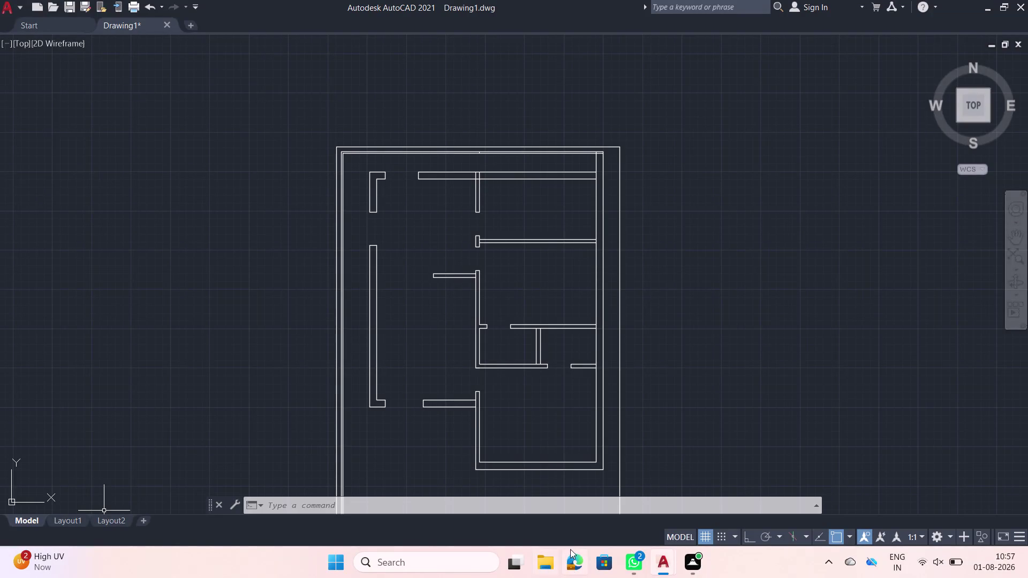
Restore the hidden ribbon with the RIBBON command and open the Layer Properties Manager.
key(r)
key(i)
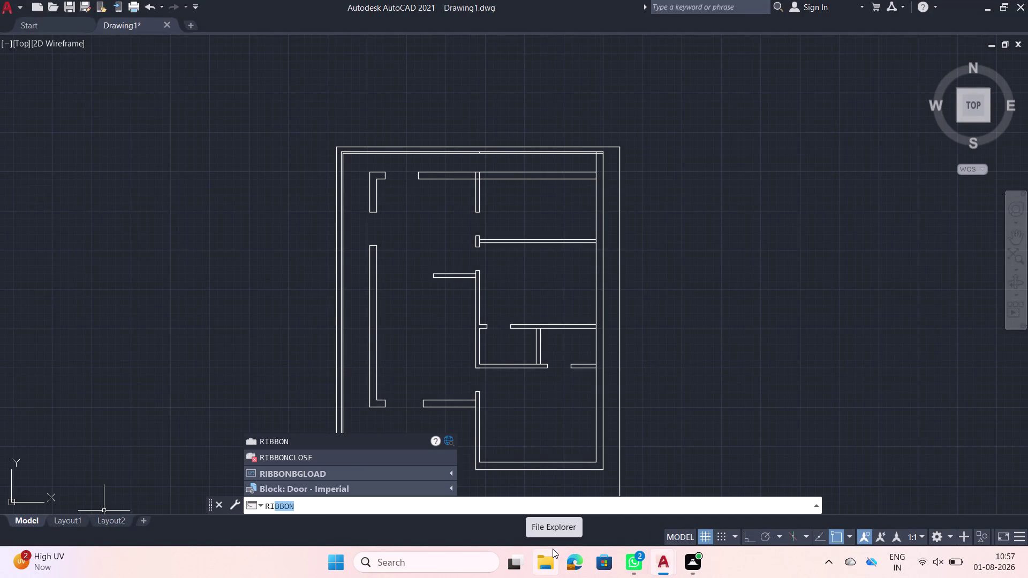
click(321, 440)
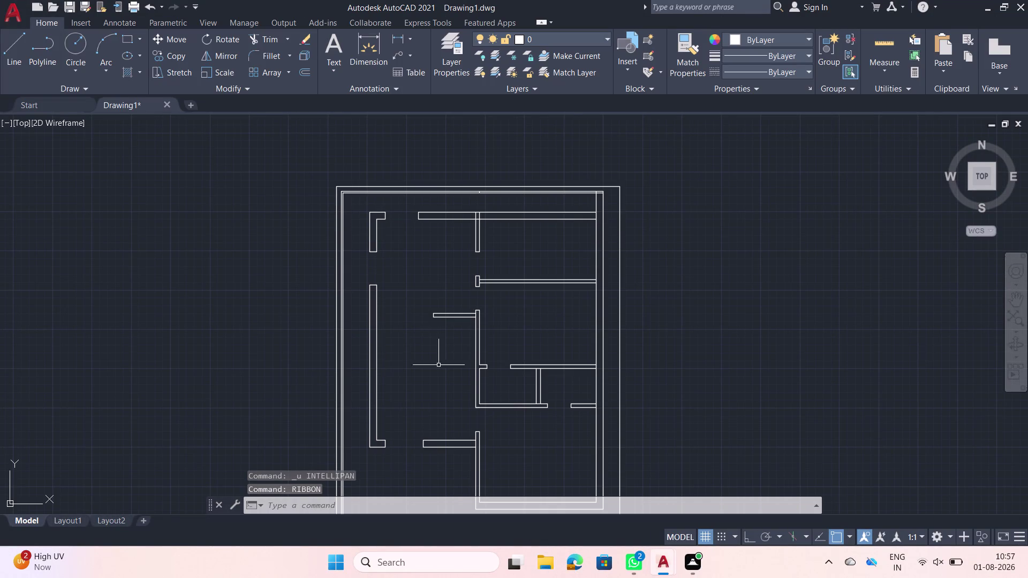
click(459, 45)
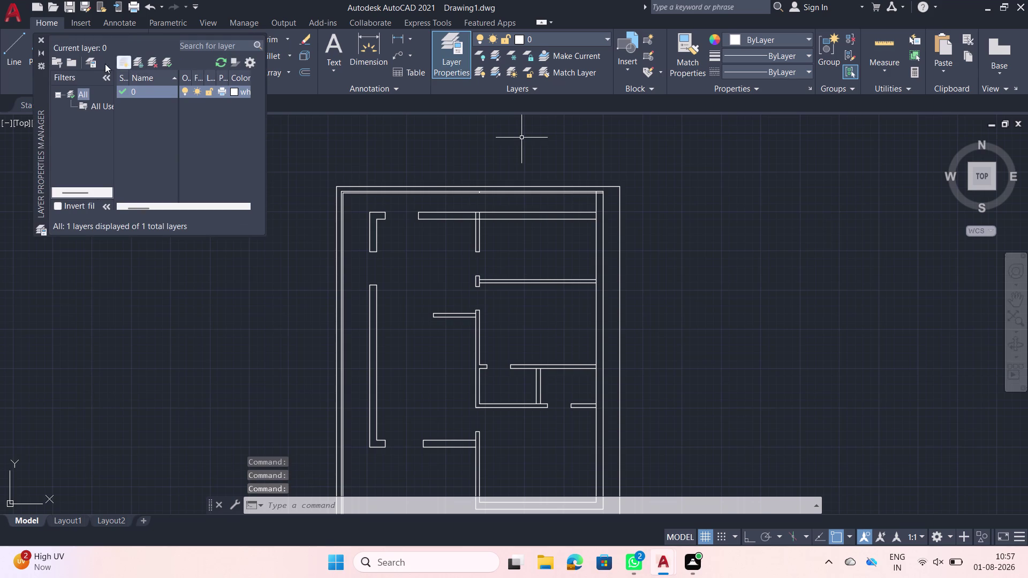
Add five new layers in the Layer Properties Manager.
triple_click(121, 66)
click(121, 67)
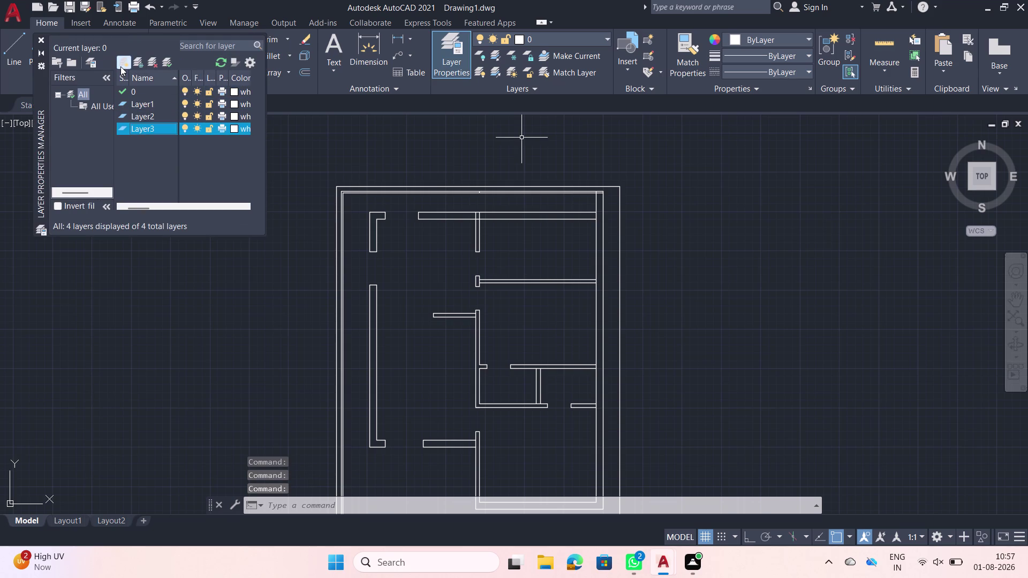
click(120, 66)
click(147, 103)
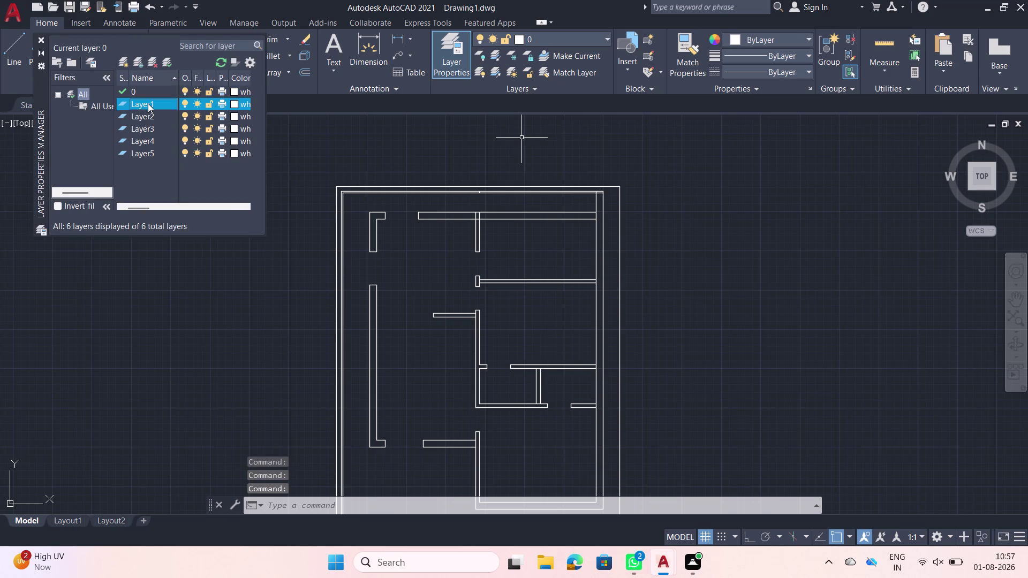
Rename Layer1 to 'walls'.
click(147, 104)
key(BackSpace)
key(BackSpace)
key(BackSpace)
text(w)
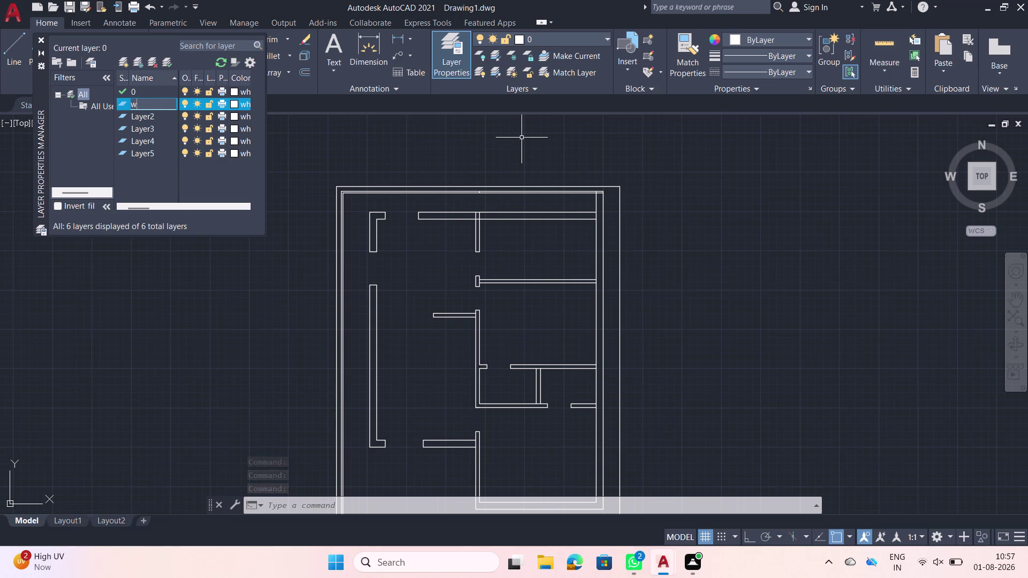
text(ak)
key(BackSpace)
text(lls)
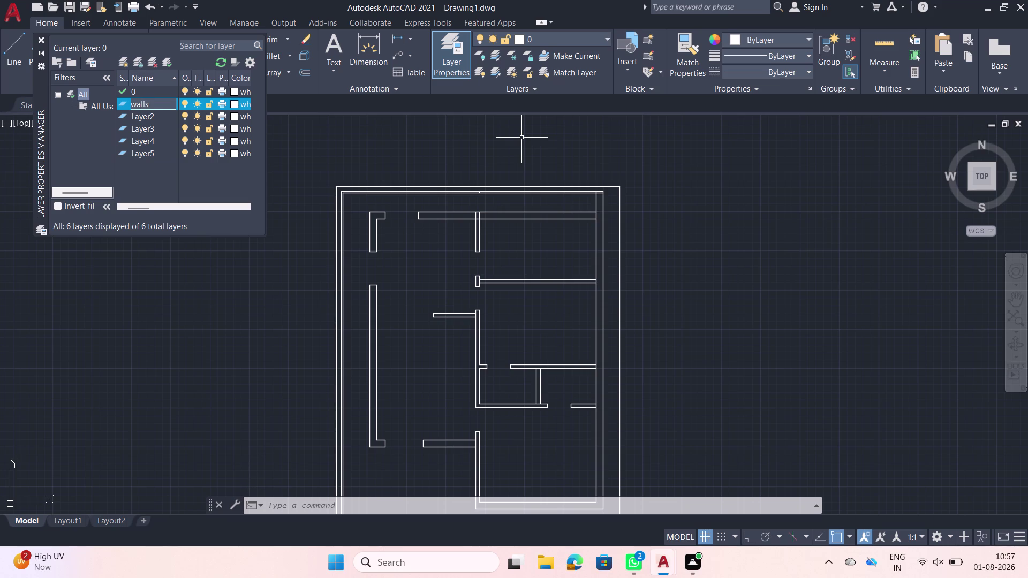
click(234, 103)
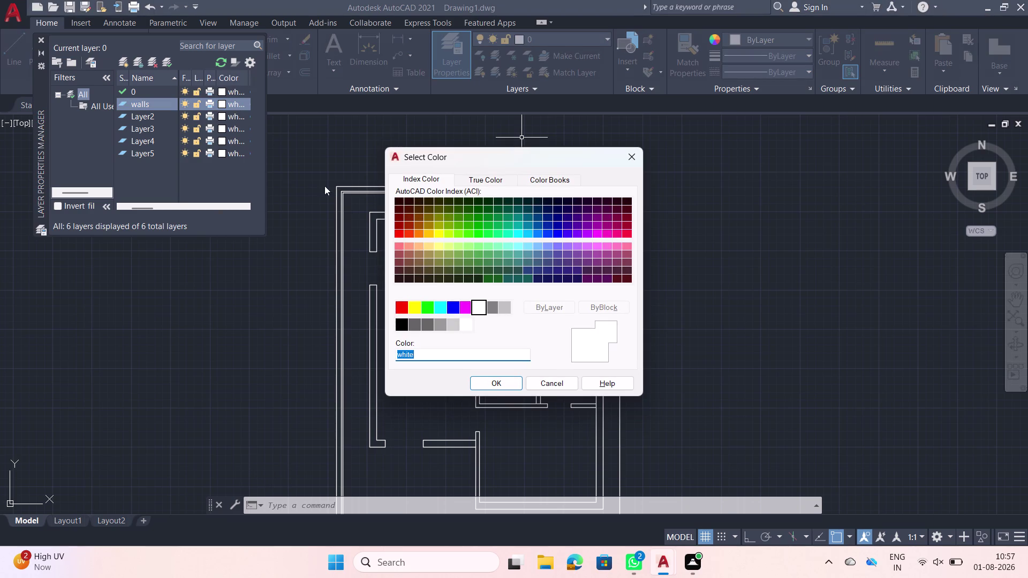
Give the walls layer red colour (index 10), then select the plan's outer wall line.
click(396, 232)
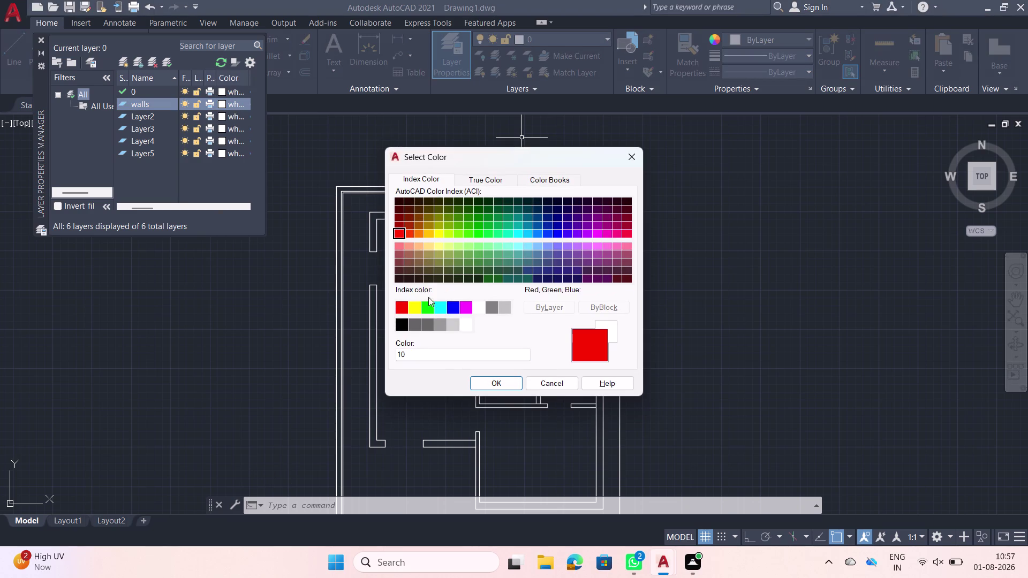
click(486, 380)
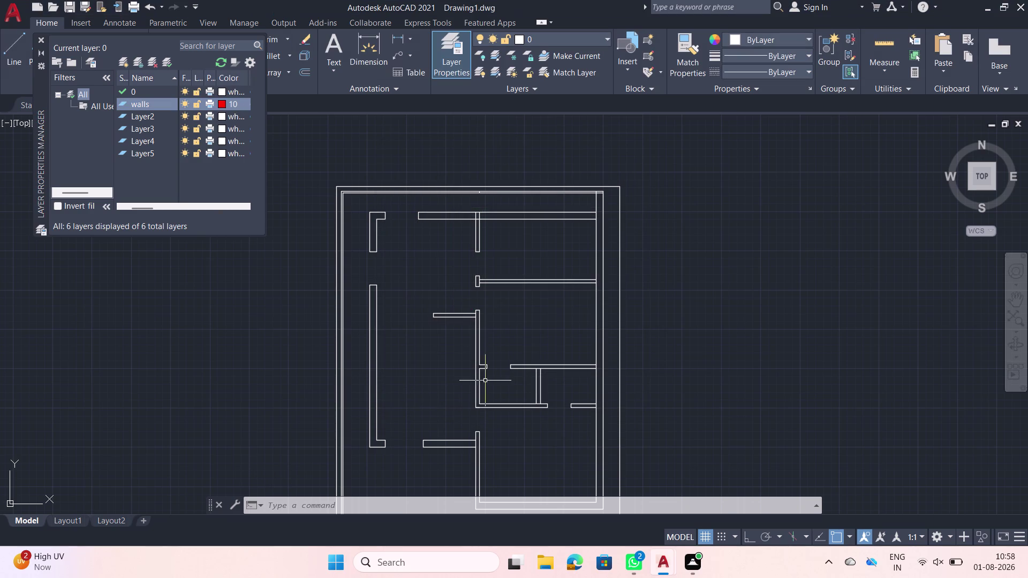
click(349, 200)
click(343, 191)
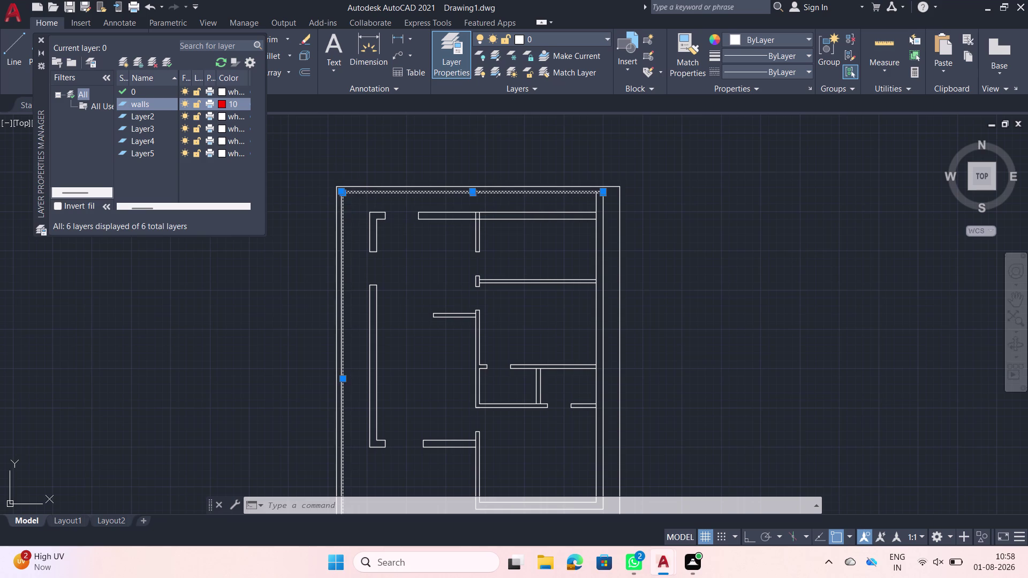
click(363, 213)
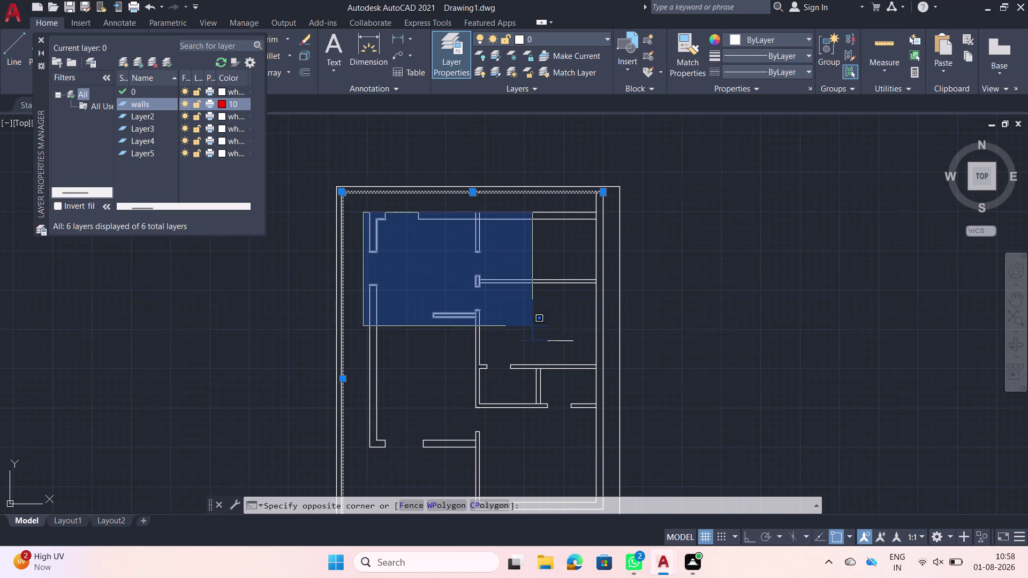
click(607, 448)
middle_drag(516, 413, 482, 364)
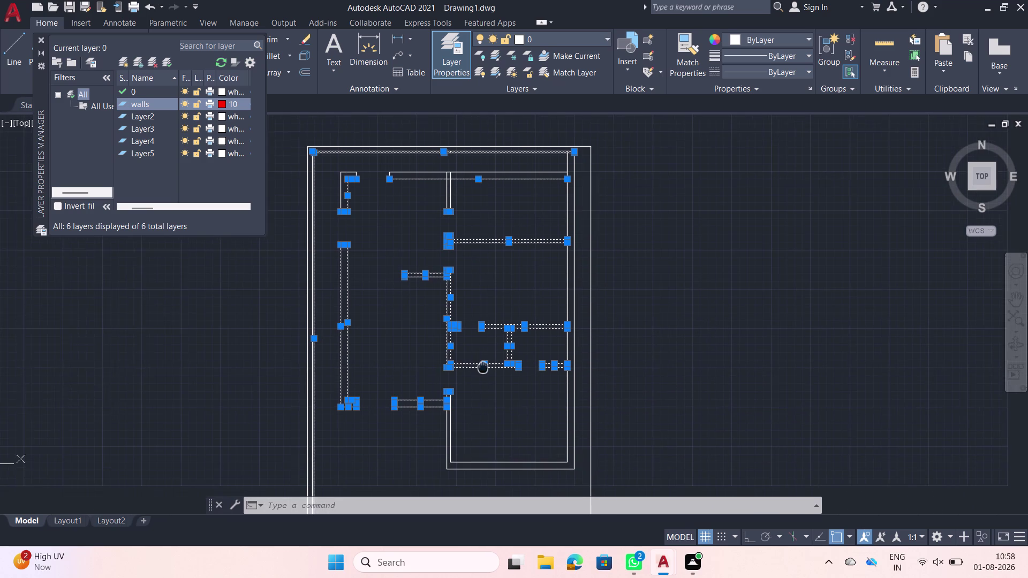
middle_drag(481, 364, 480, 363)
click(575, 476)
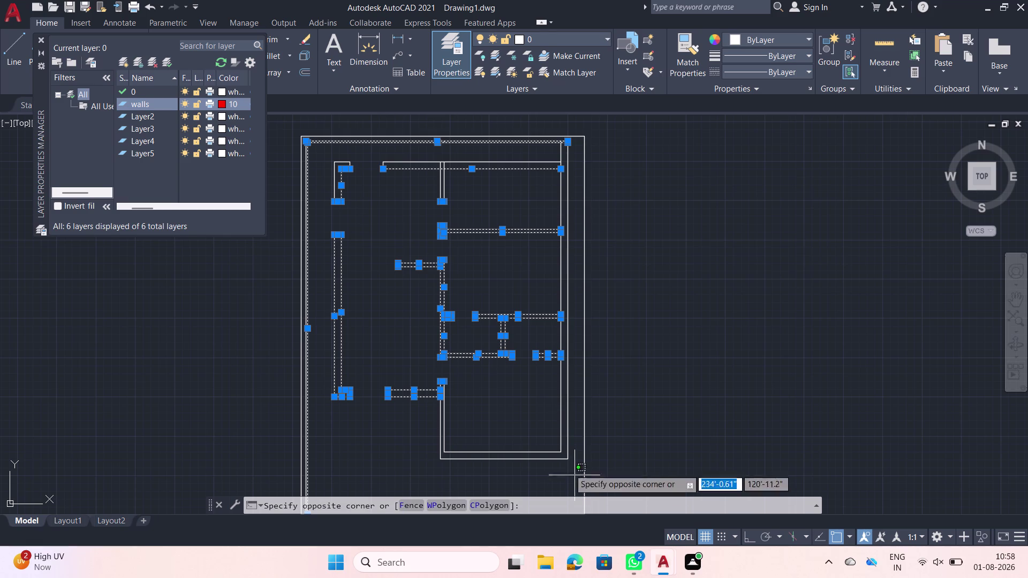
click(430, 361)
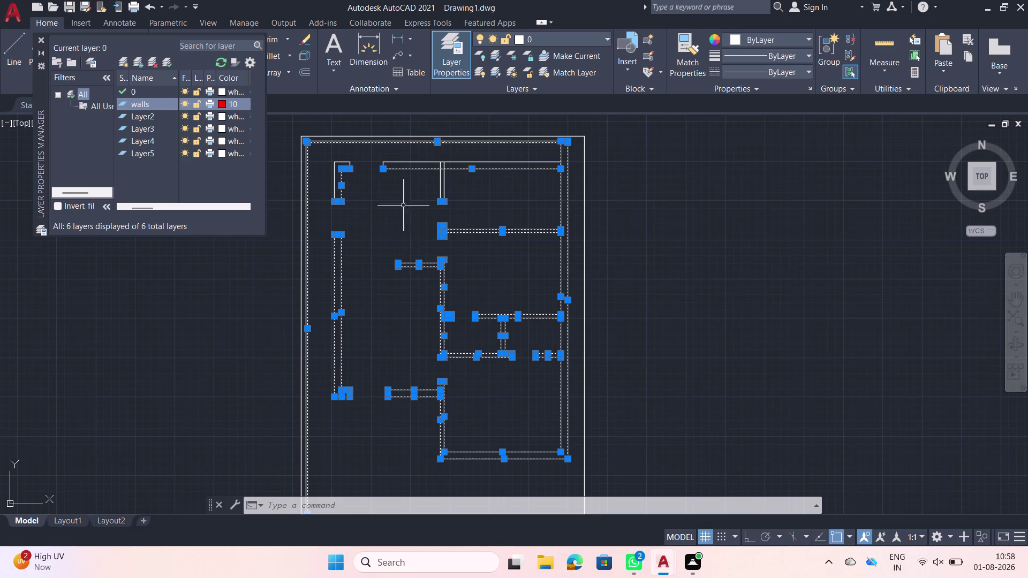
click(527, 192)
click(439, 152)
click(379, 176)
click(321, 157)
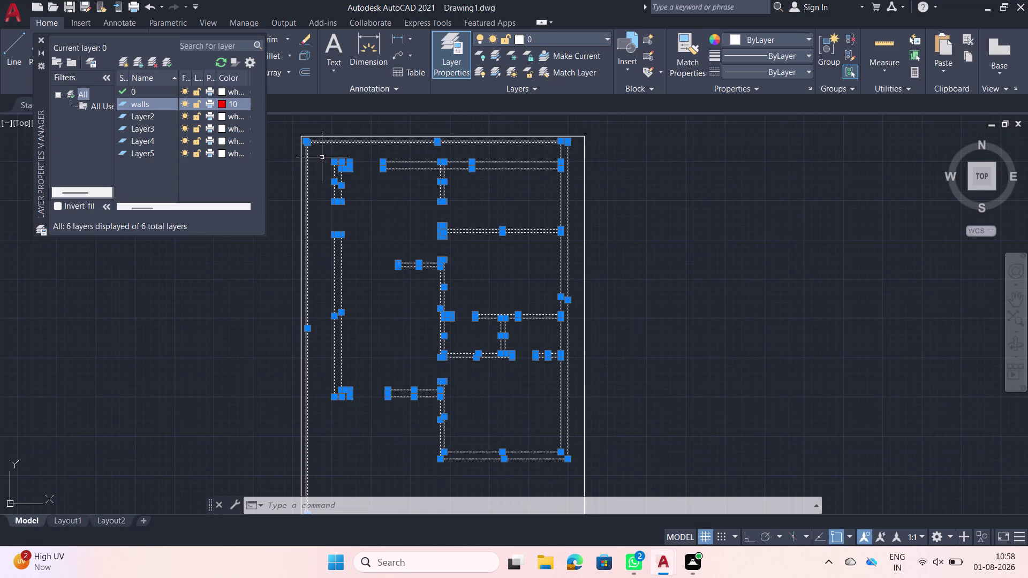
click(321, 158)
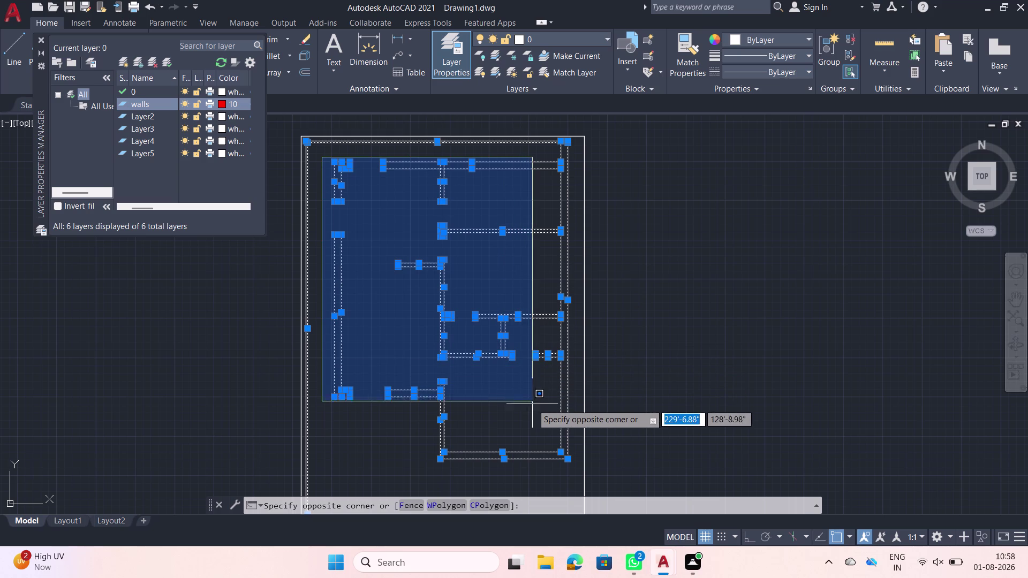
click(532, 412)
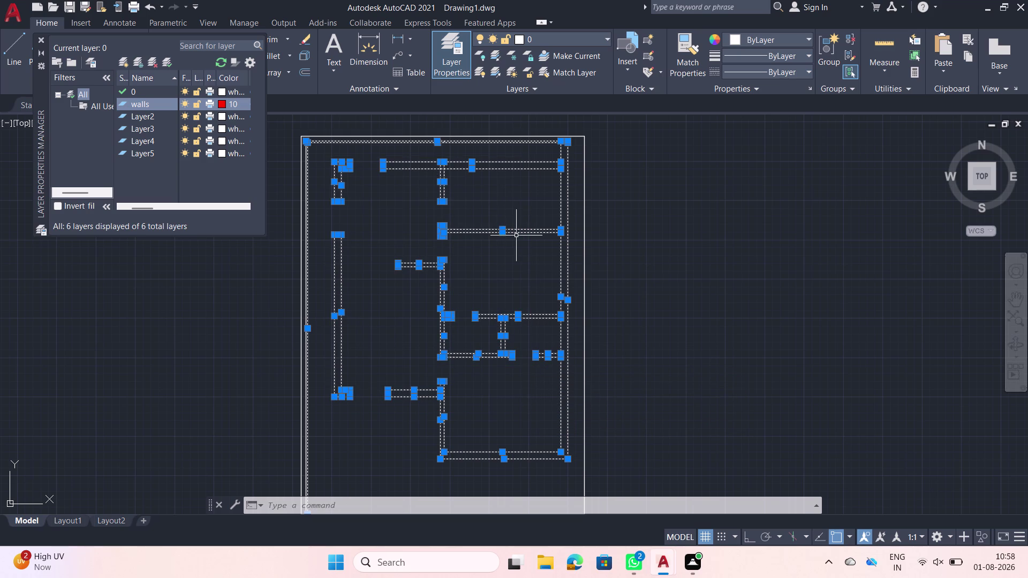
click(222, 105)
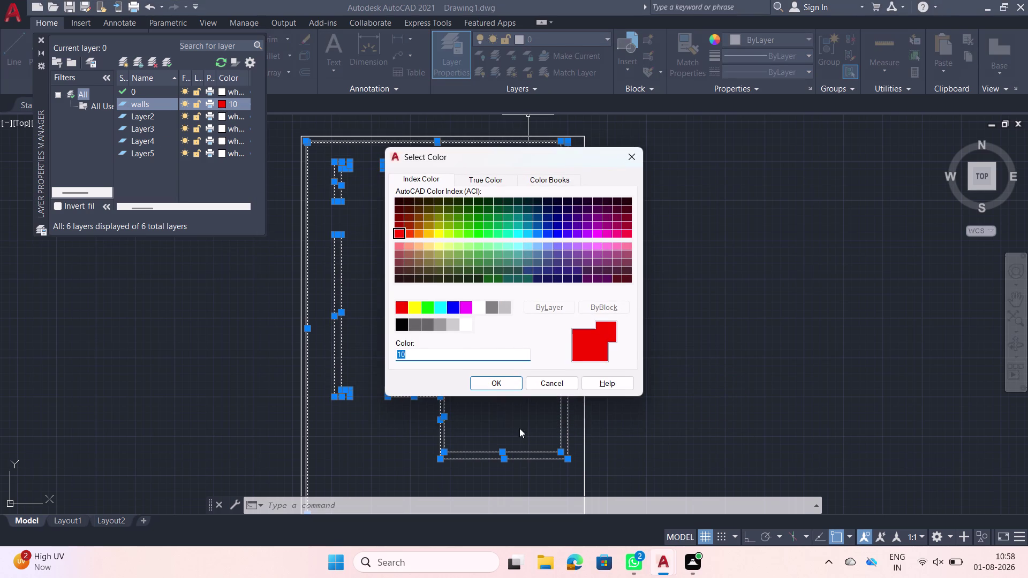
click(496, 380)
click(499, 389)
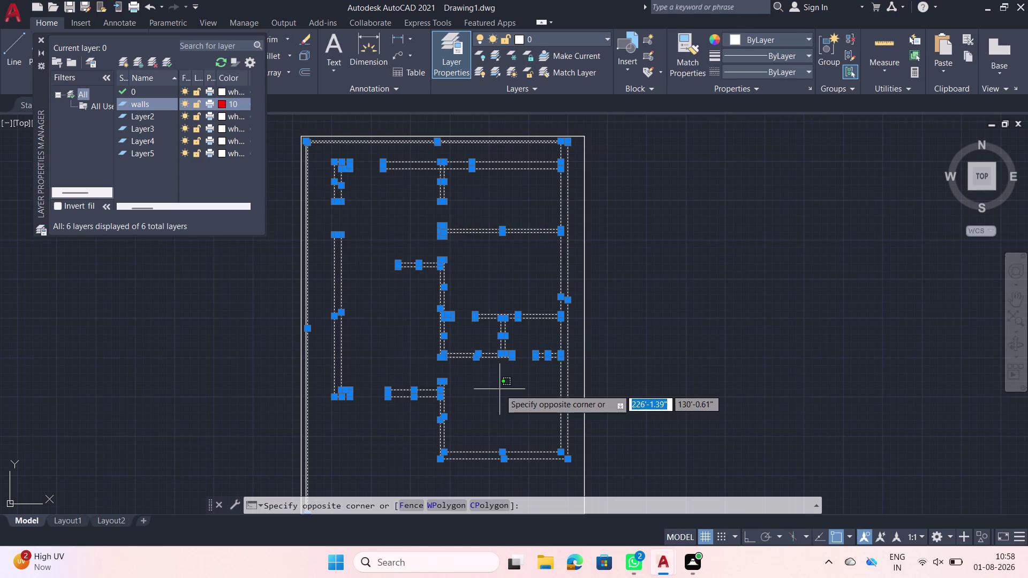
key(Escape)
key(Escape)
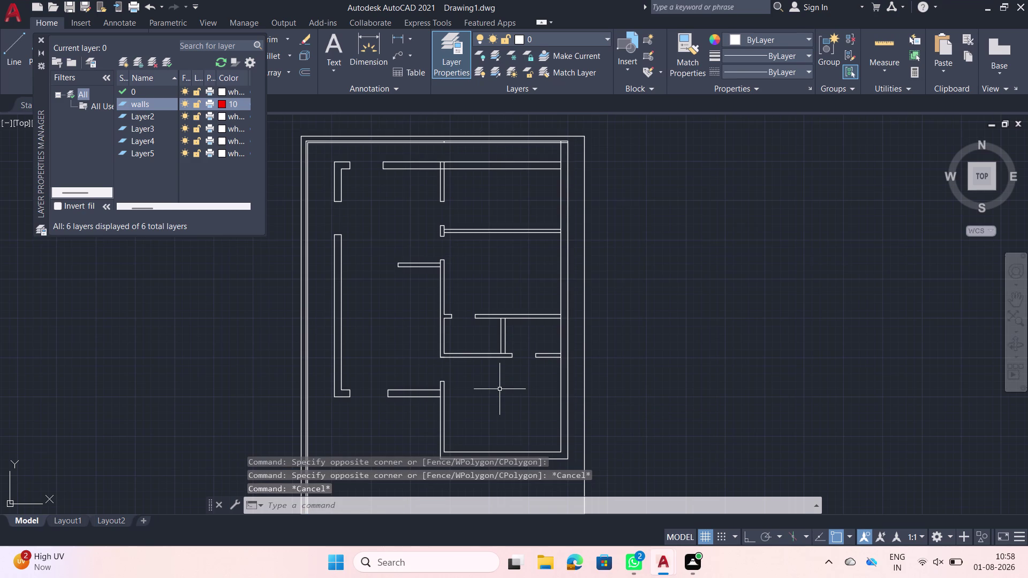
click(146, 118)
click(146, 118)
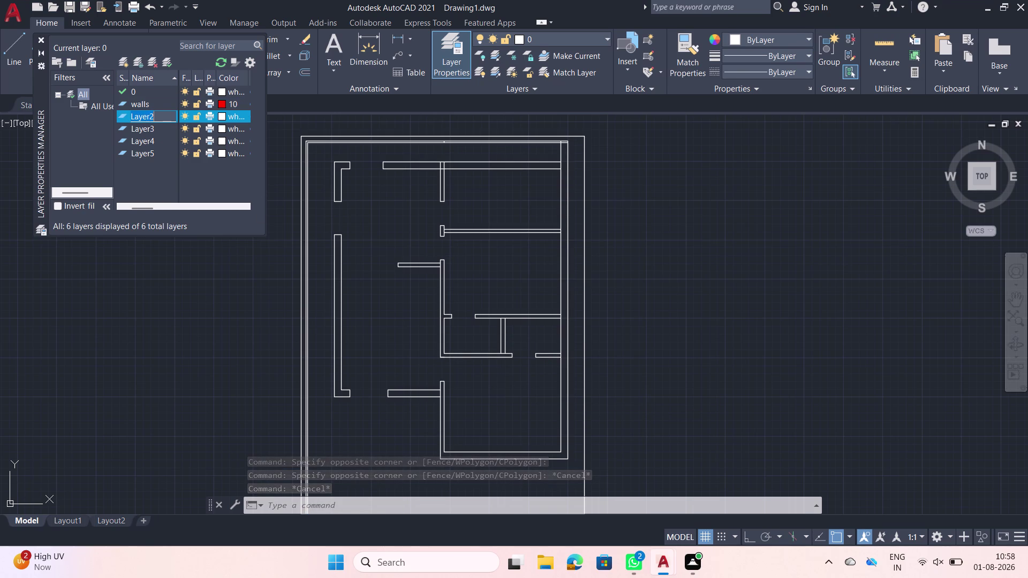
Rename Layer2 to 'Doors' and give it green colour index 100.
text(Doors)
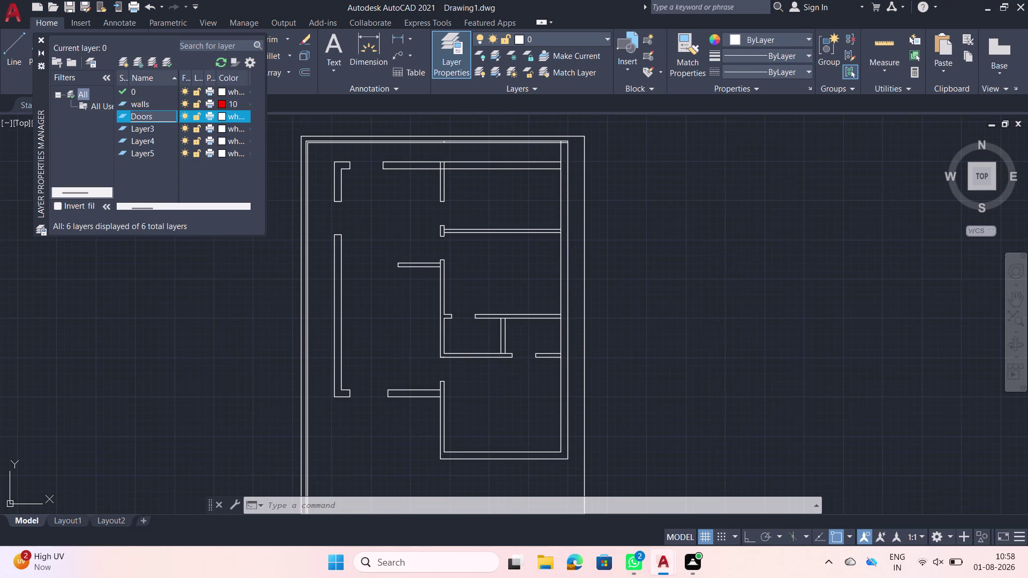
click(220, 112)
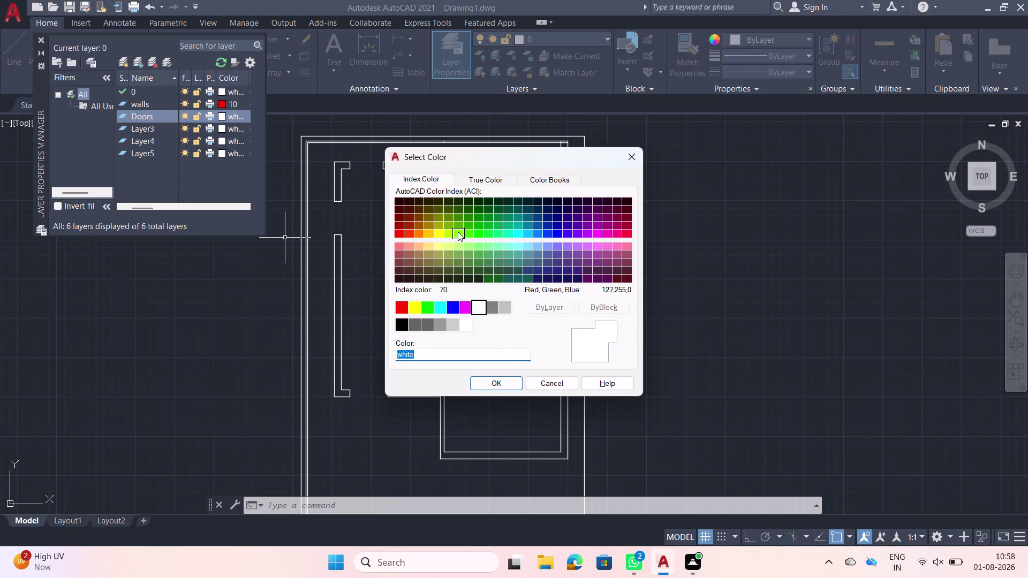
click(465, 234)
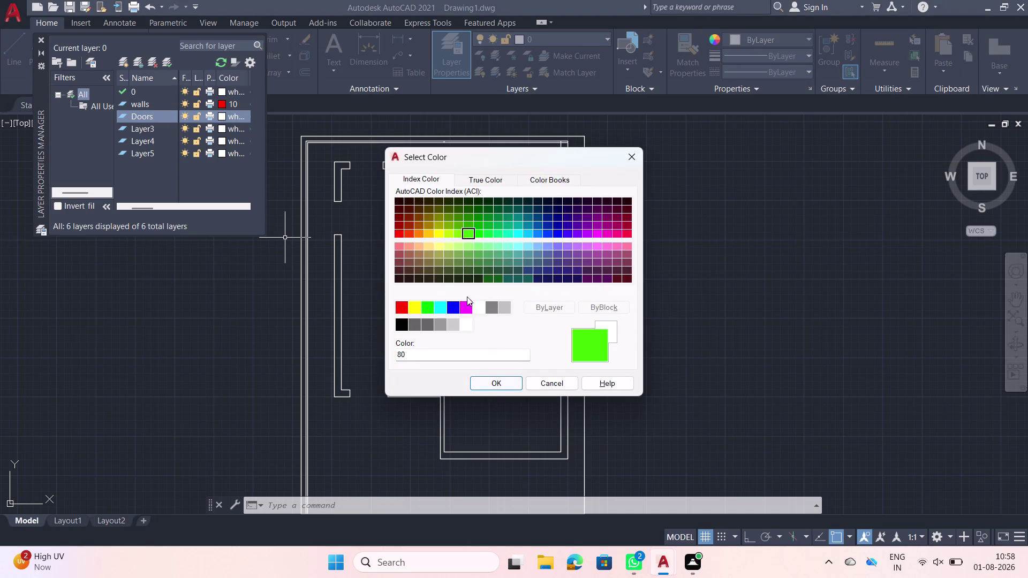
click(485, 237)
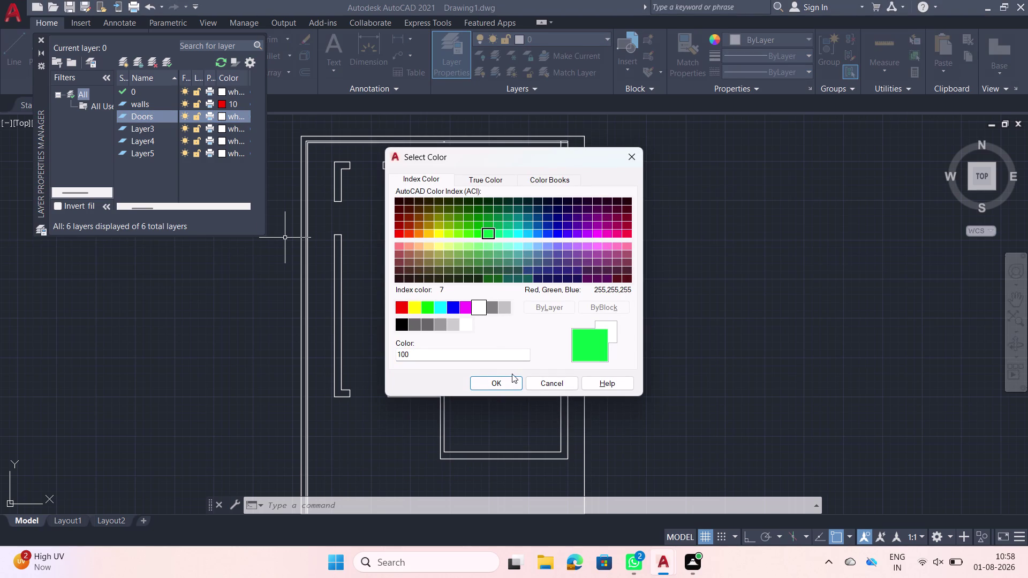
click(494, 383)
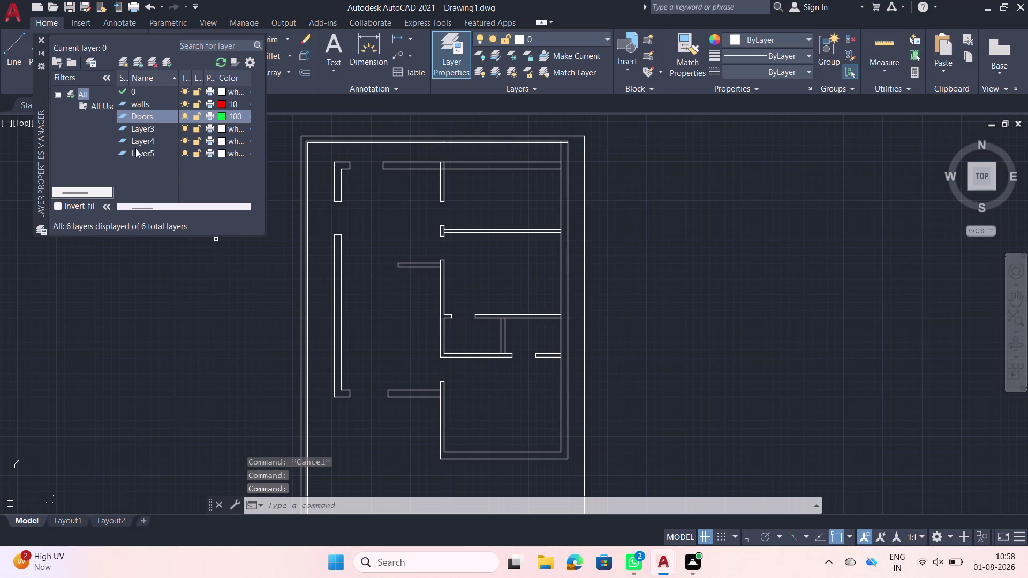
click(145, 132)
Rename Layer3 to 'windows' and give it blue colour index 160.
click(145, 132)
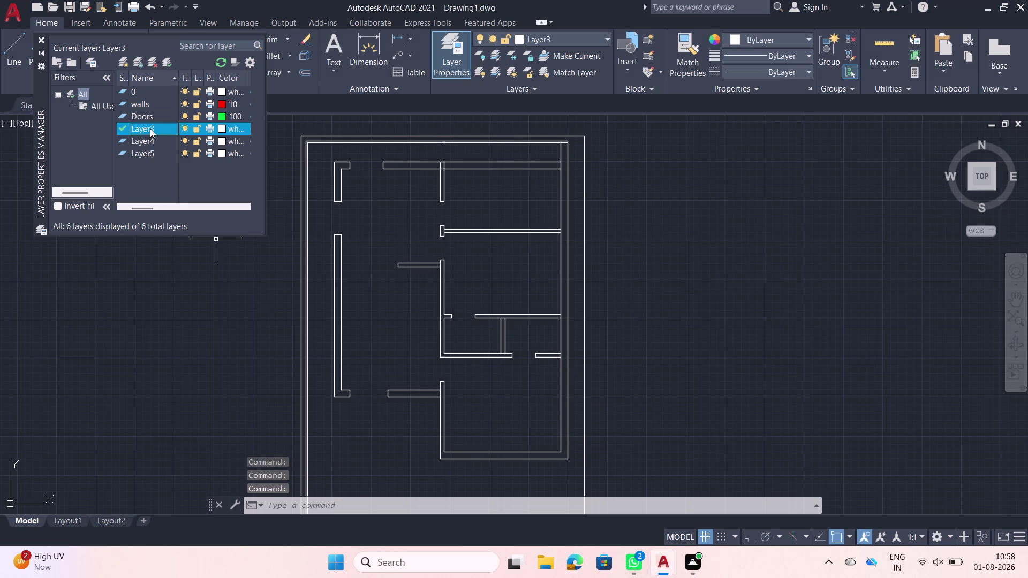
click(151, 128)
text(windoe)
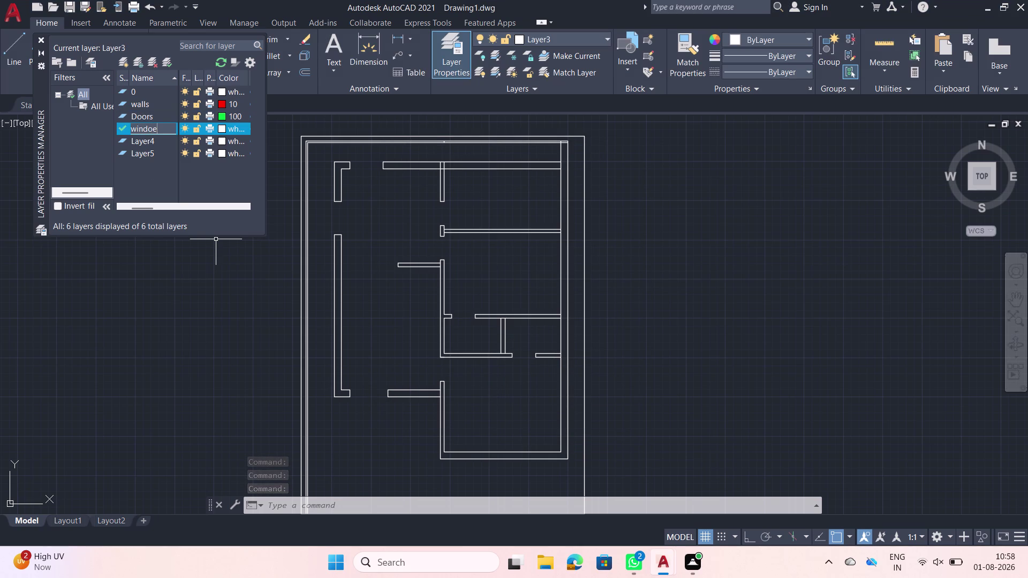
key(BackSpace)
text(ws)
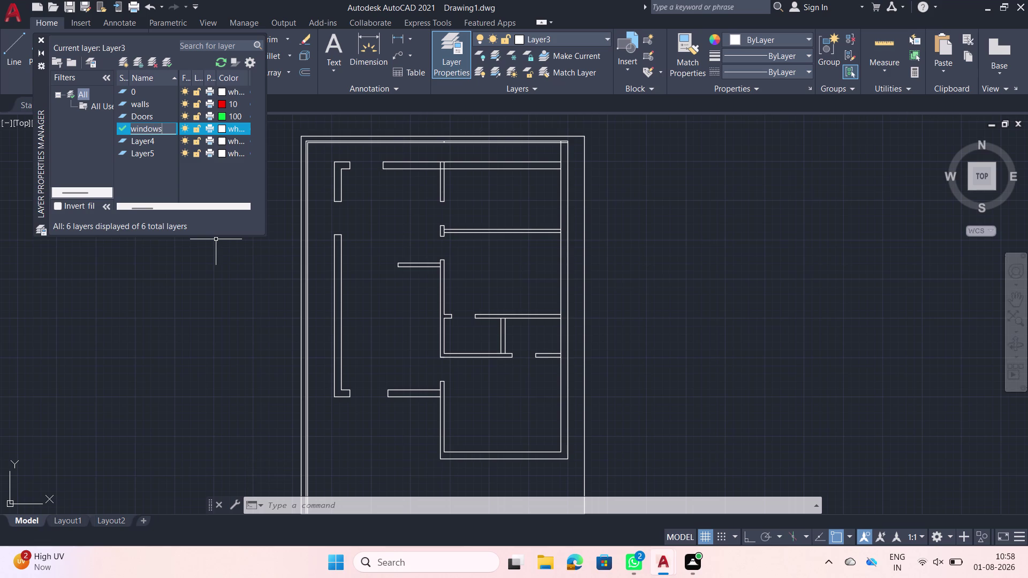
click(225, 126)
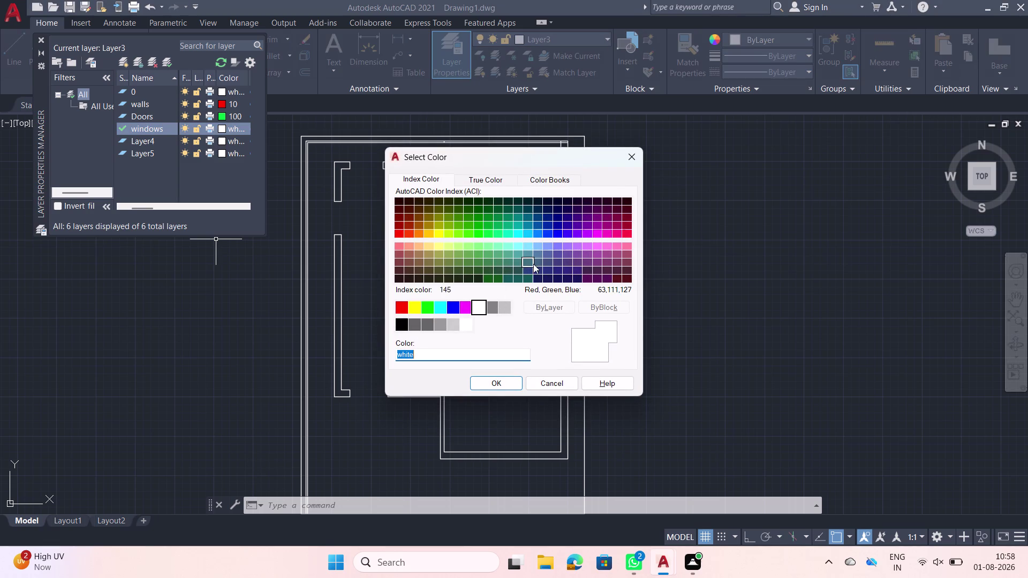
click(545, 235)
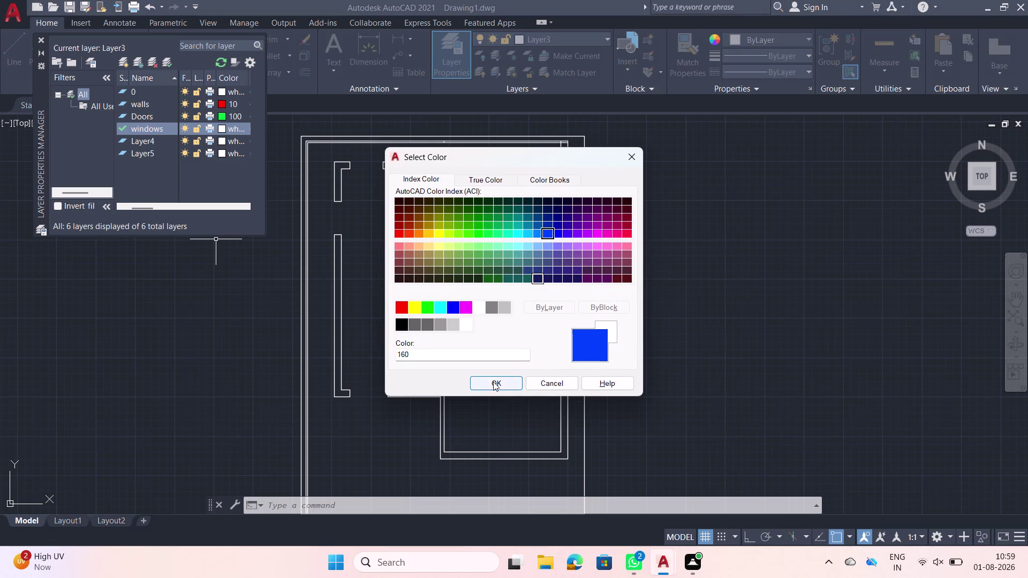
click(494, 378)
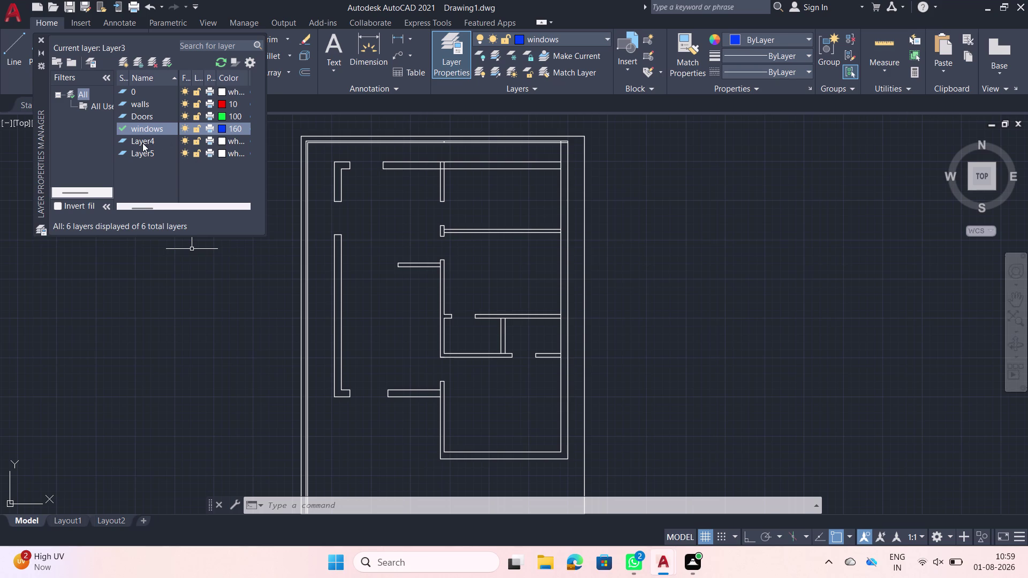
Rename Layer4 to 'steps', give it magenta colour 220, and close the layer manager.
click(143, 142)
click(142, 143)
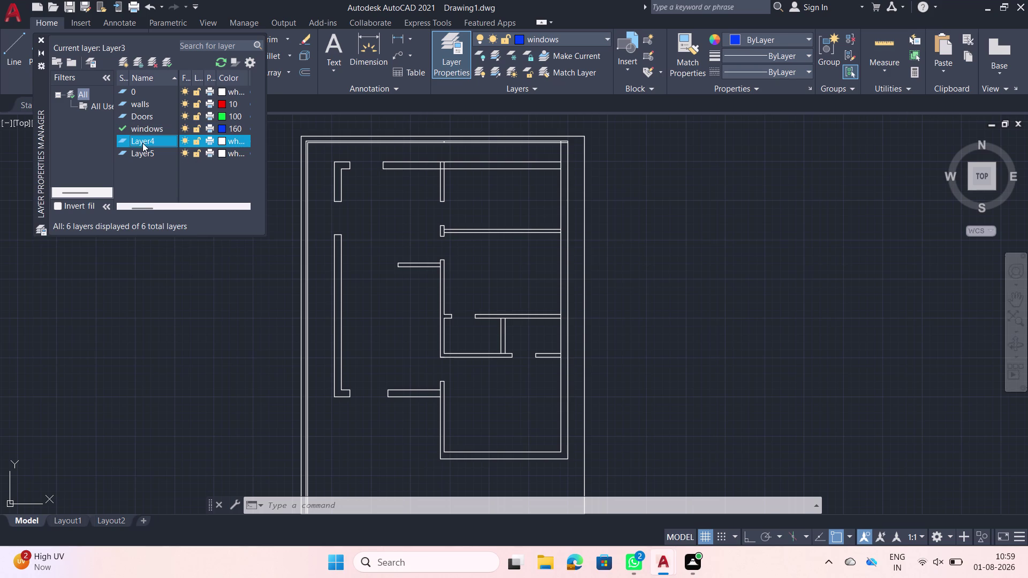
text(ste)
text(ps)
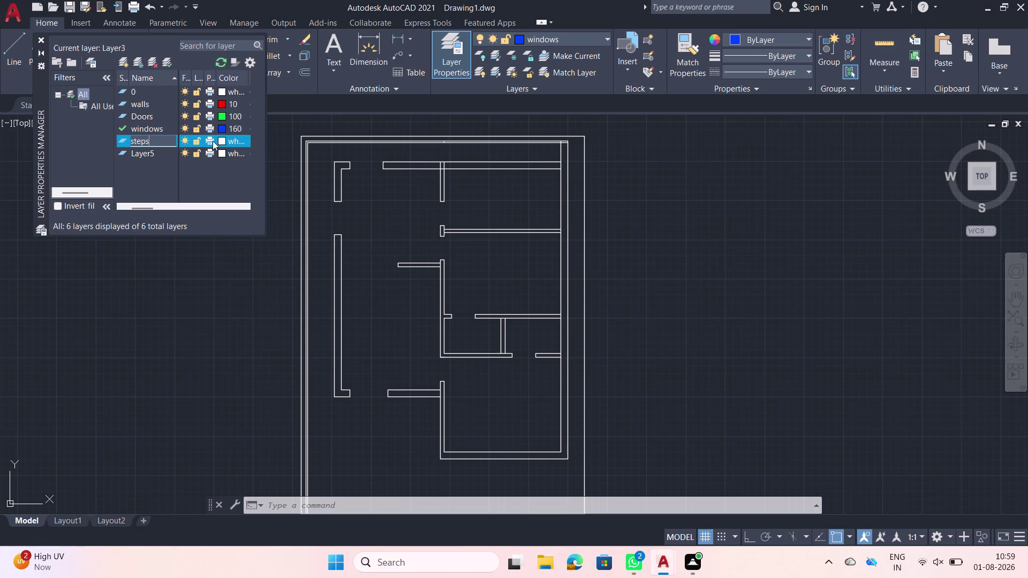
click(222, 140)
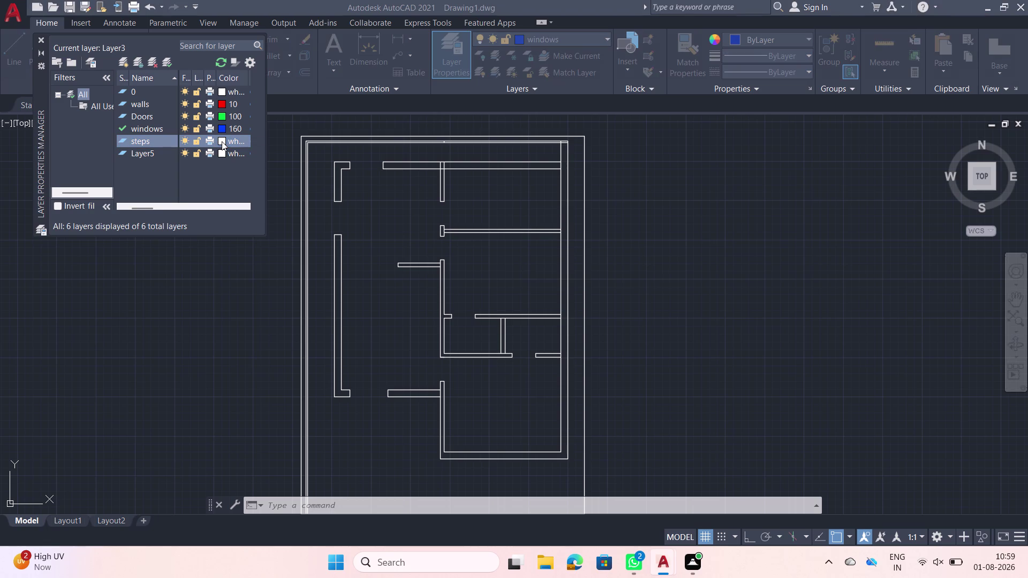
click(436, 233)
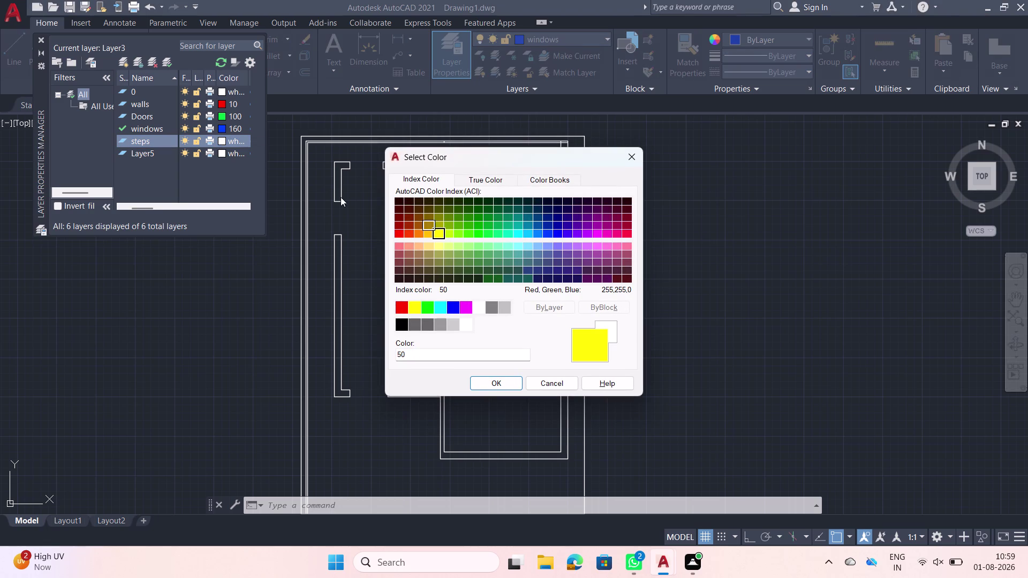
click(606, 233)
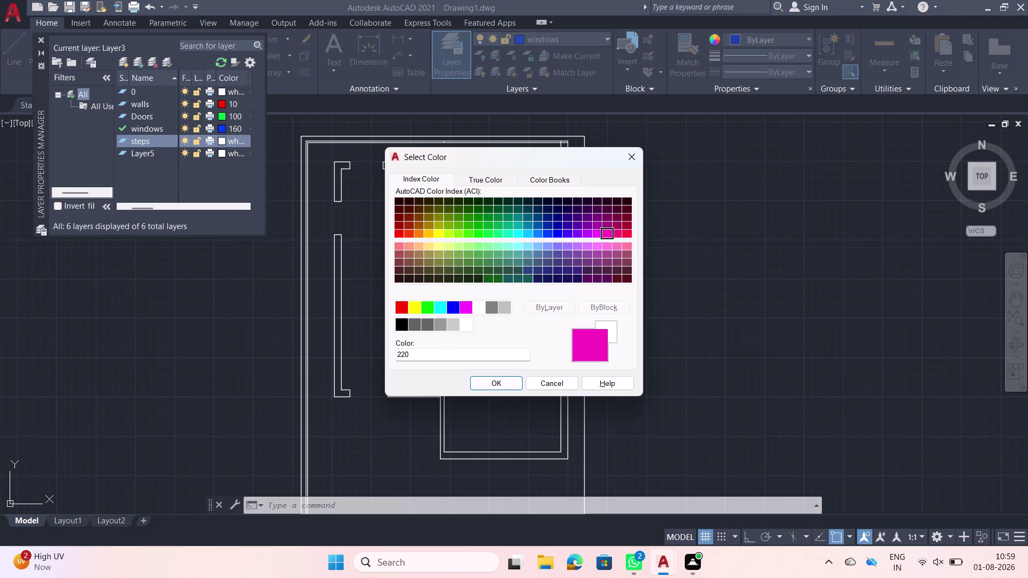
click(492, 382)
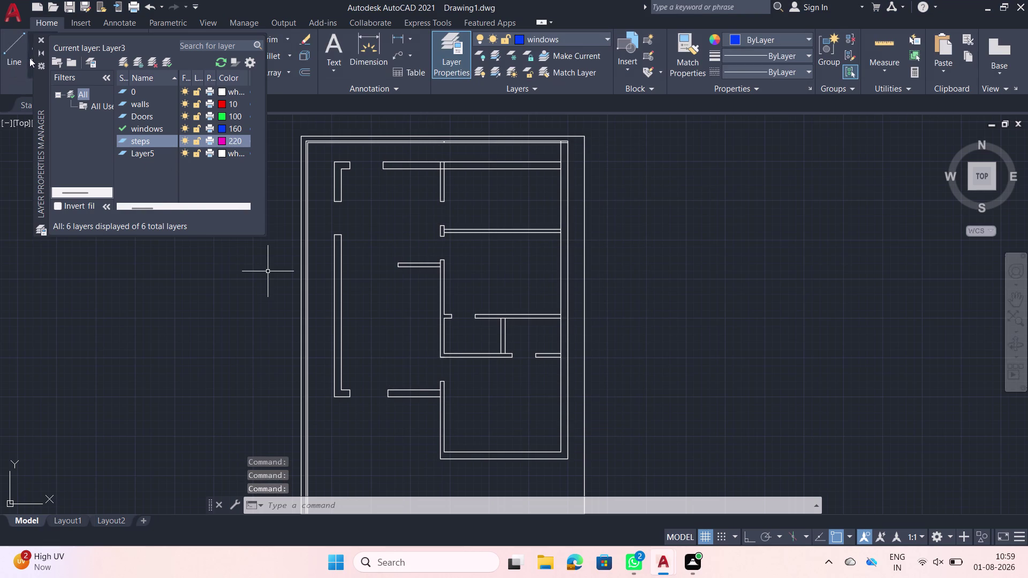
click(38, 42)
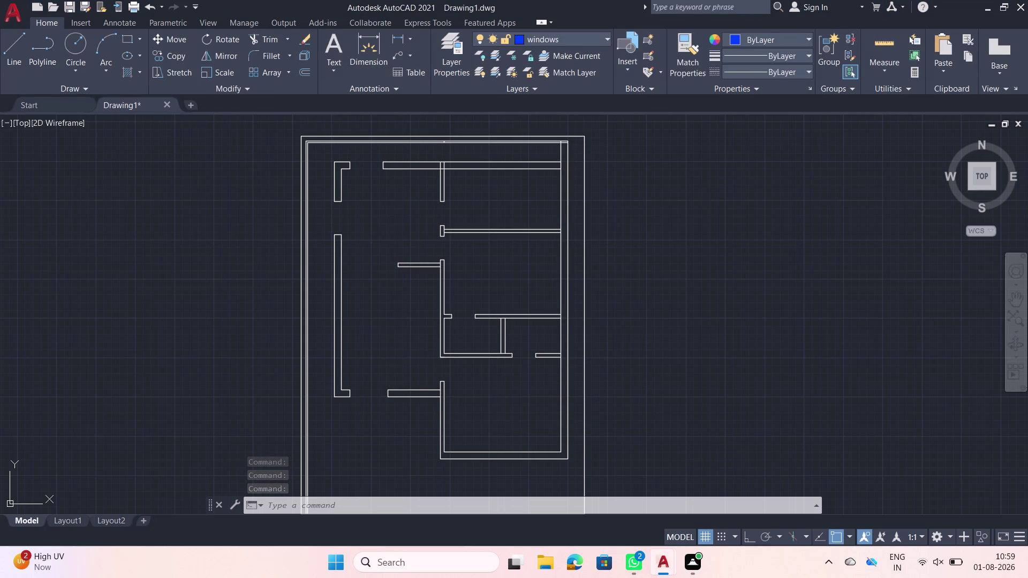
Window-select all the floor plan's wall lines: top, interior, left and bottom walls.
scroll(up, 3)
click(346, 142)
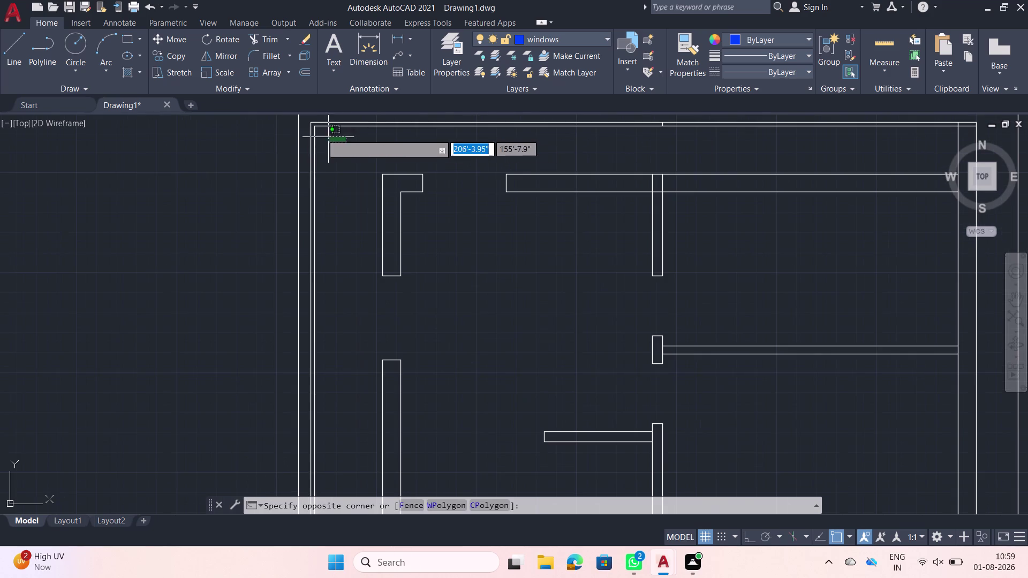
click(306, 121)
click(364, 154)
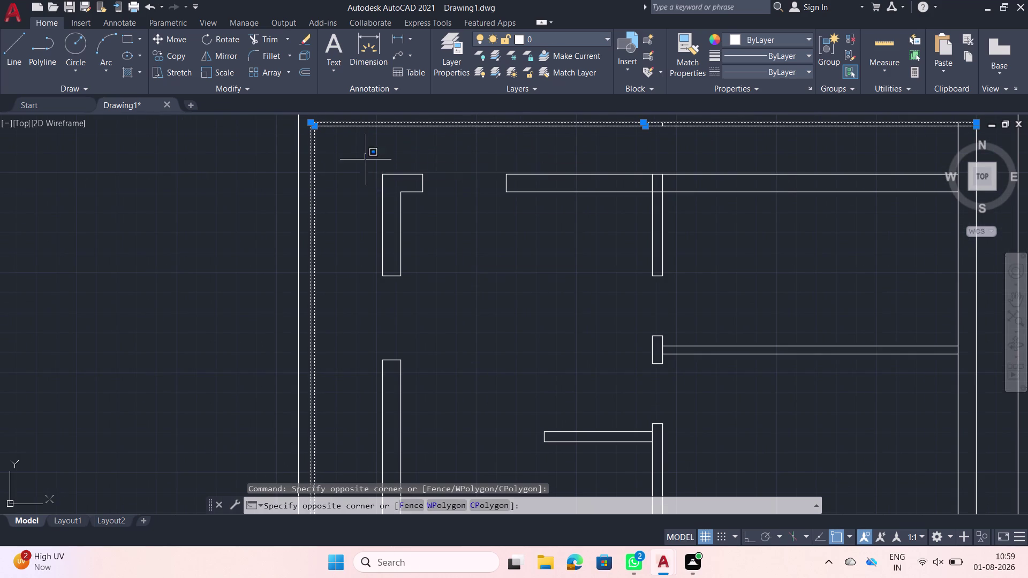
middle_drag(777, 343, 531, 310)
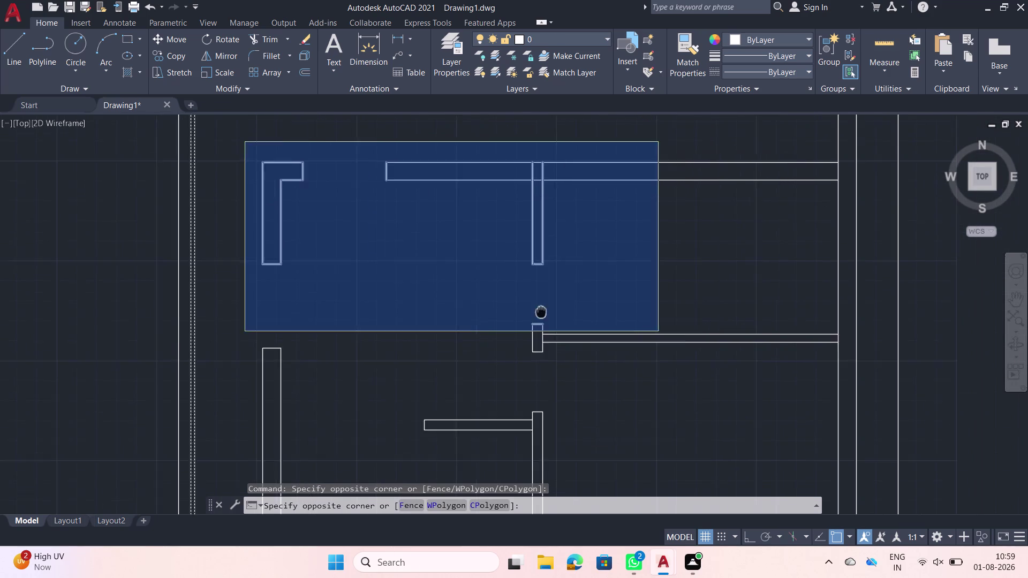
middle_drag(530, 310, 528, 310)
click(746, 376)
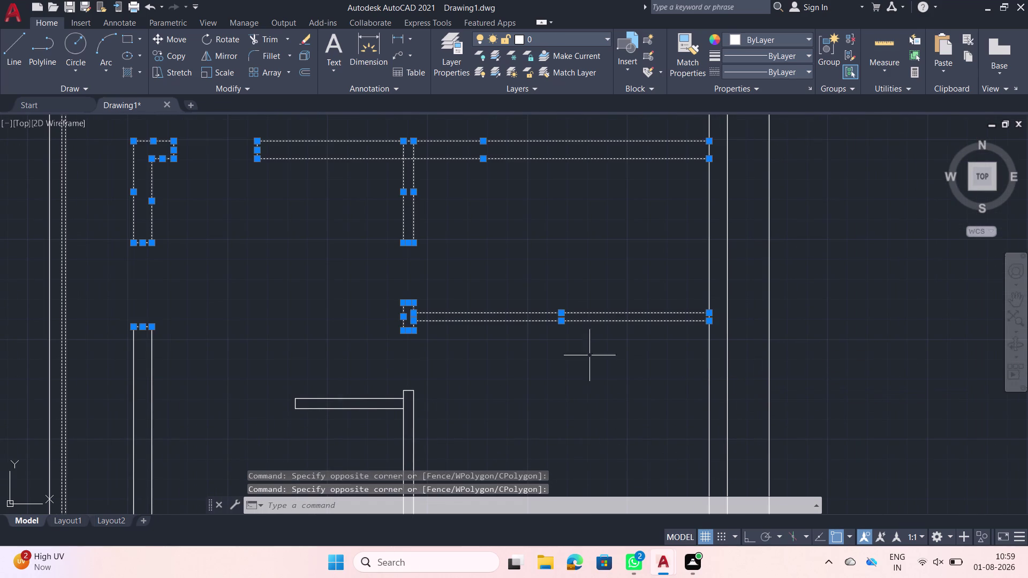
scroll(down, 3)
click(222, 301)
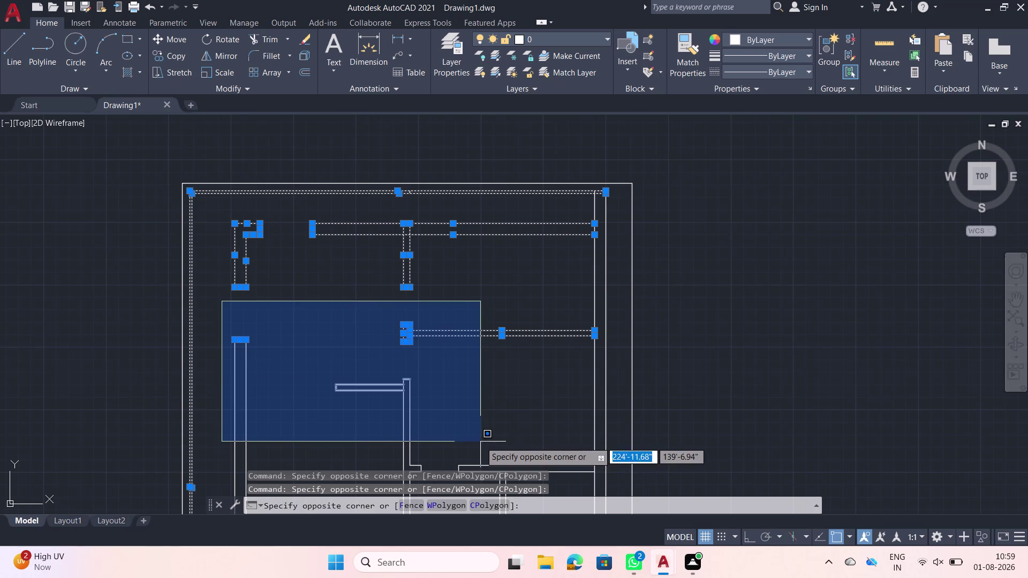
middle_drag(480, 442, 386, 349)
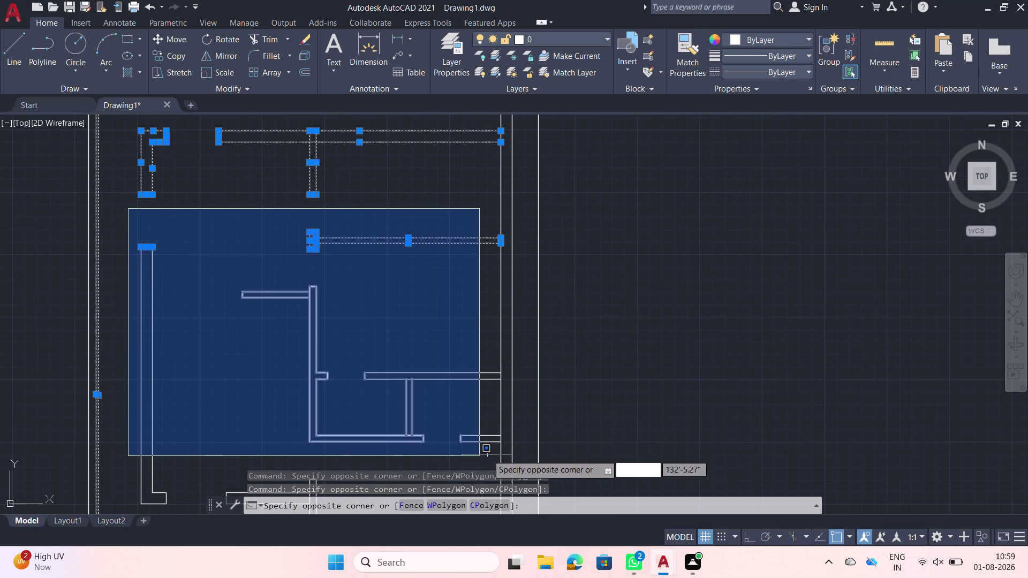
click(515, 467)
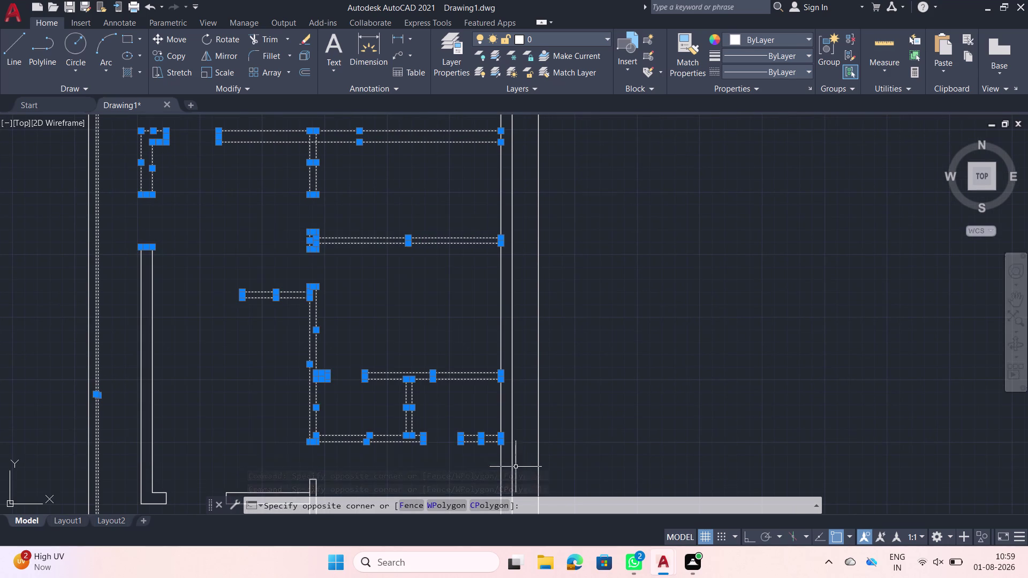
middle_drag(255, 331, 229, 258)
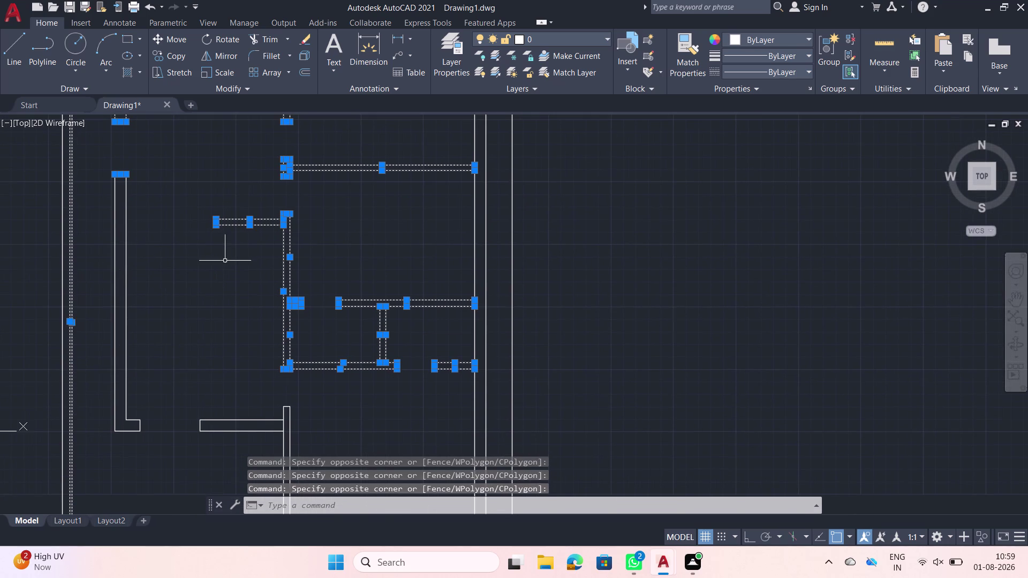
click(85, 160)
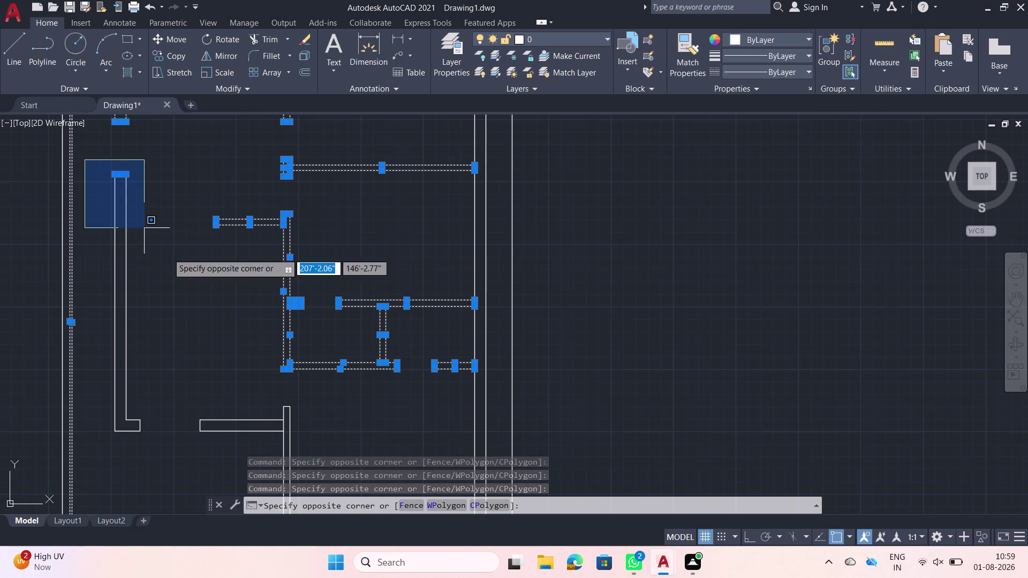
click(363, 441)
middle_drag(325, 411, 287, 357)
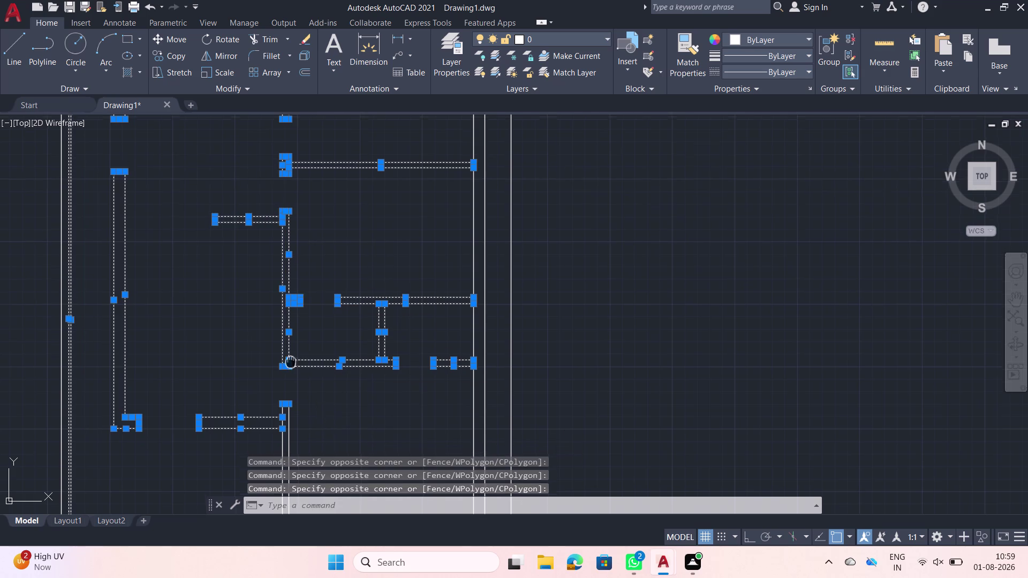
middle_drag(288, 357, 238, 272)
click(408, 422)
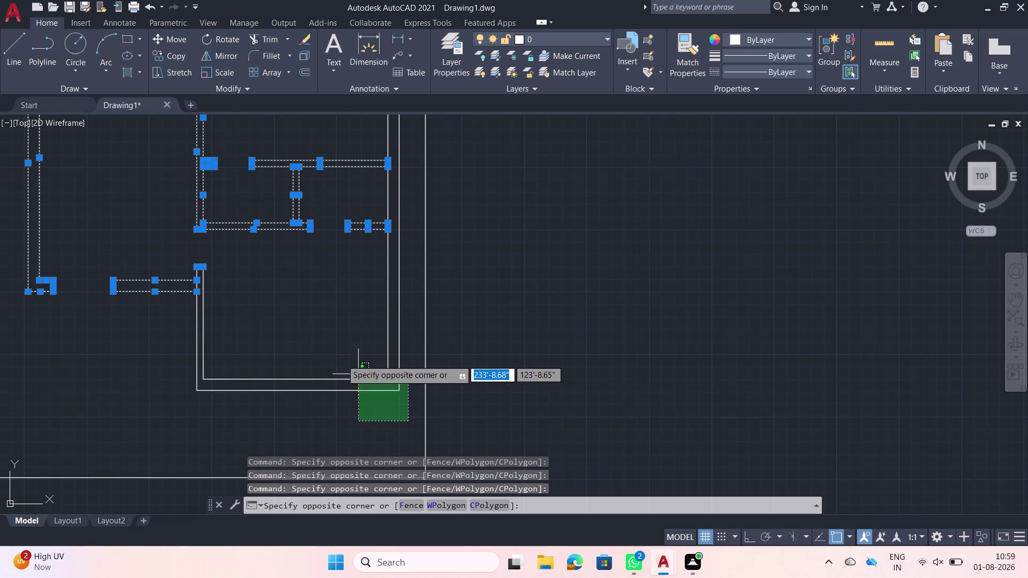
click(160, 234)
scroll(down, 3)
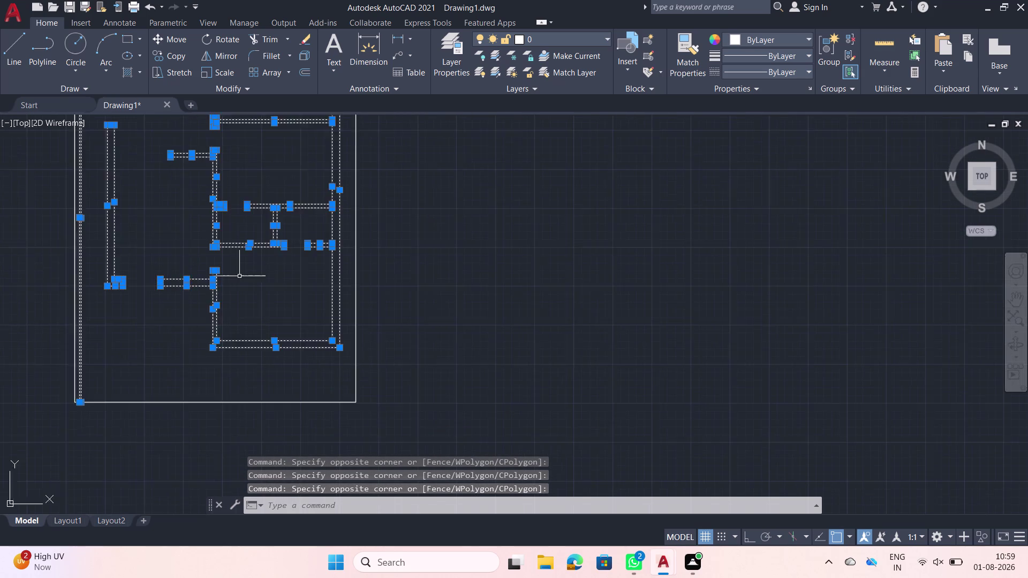
middle_drag(239, 274, 248, 324)
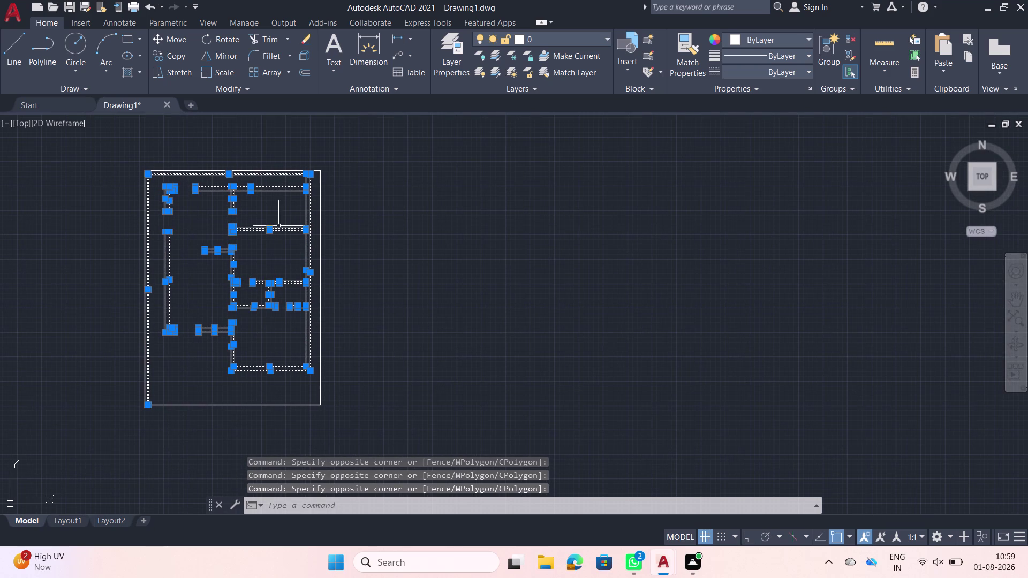
Put the selected wall lines on the walls layer and clear the selection.
click(605, 40)
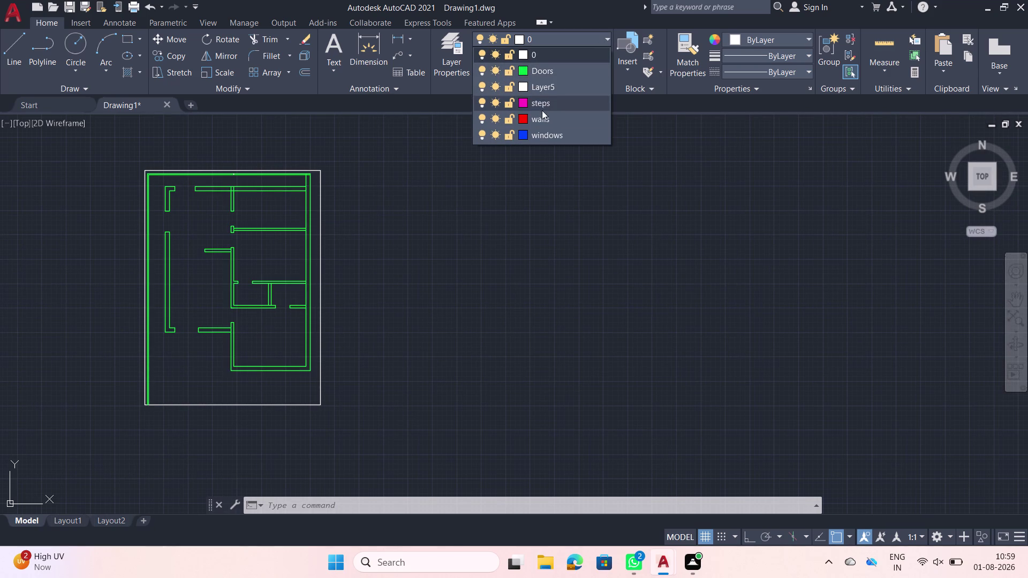
click(537, 117)
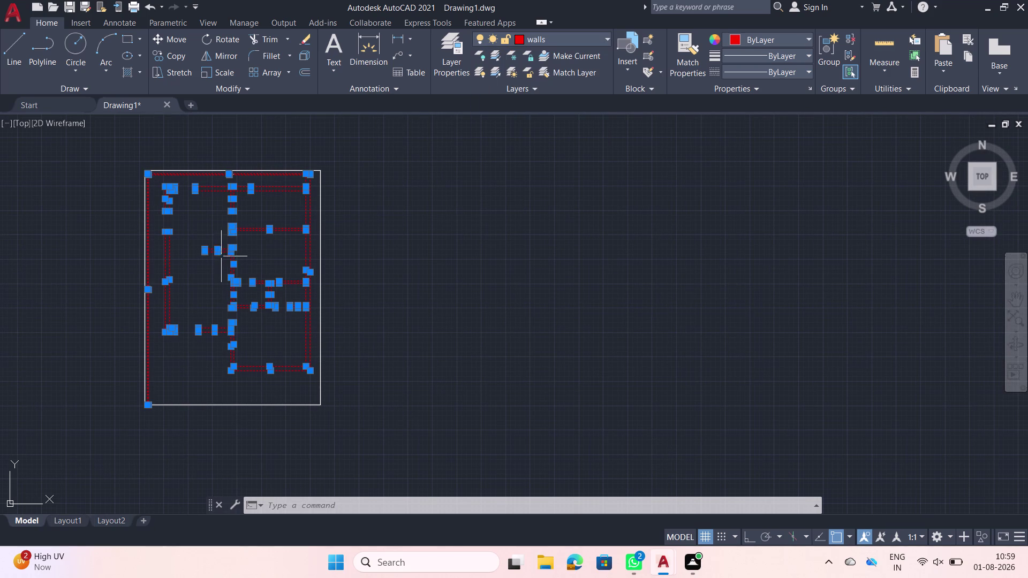
click(210, 253)
key(Escape)
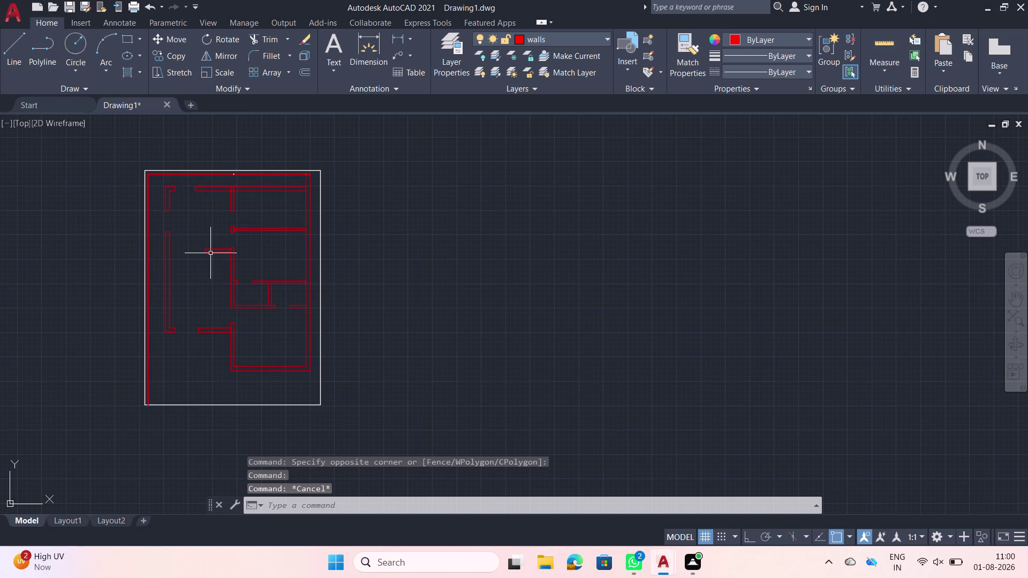
scroll(up, 3)
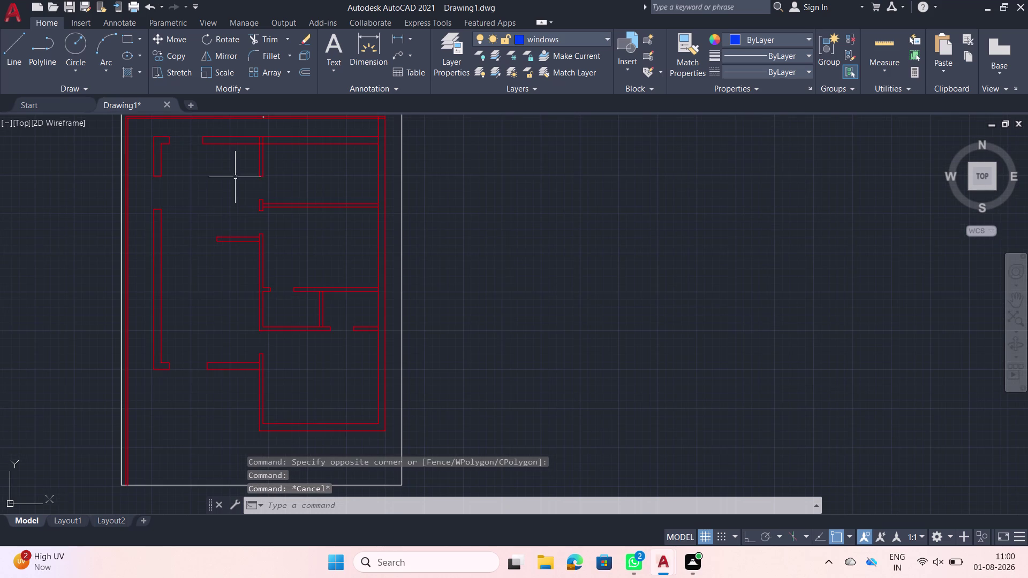
scroll(up, 3)
middle_drag(273, 139, 290, 312)
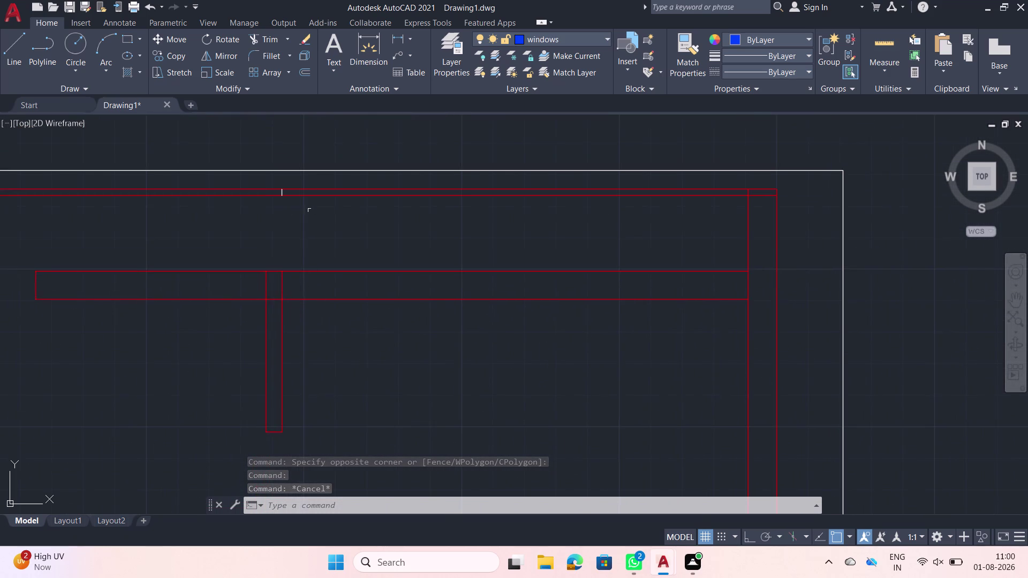
scroll(up, 3)
key(t)
text(r)
key(space)
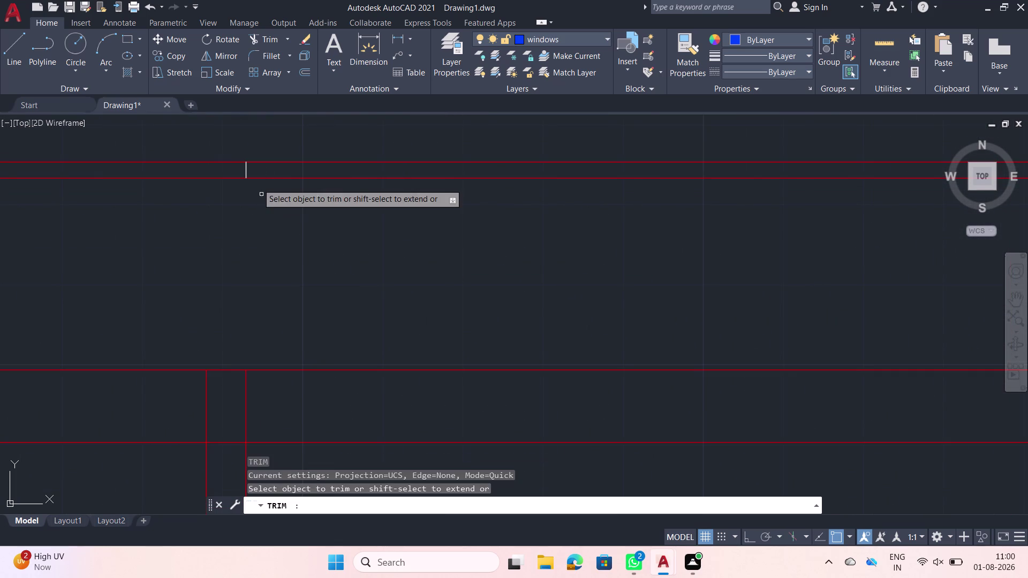
click(254, 166)
click(235, 173)
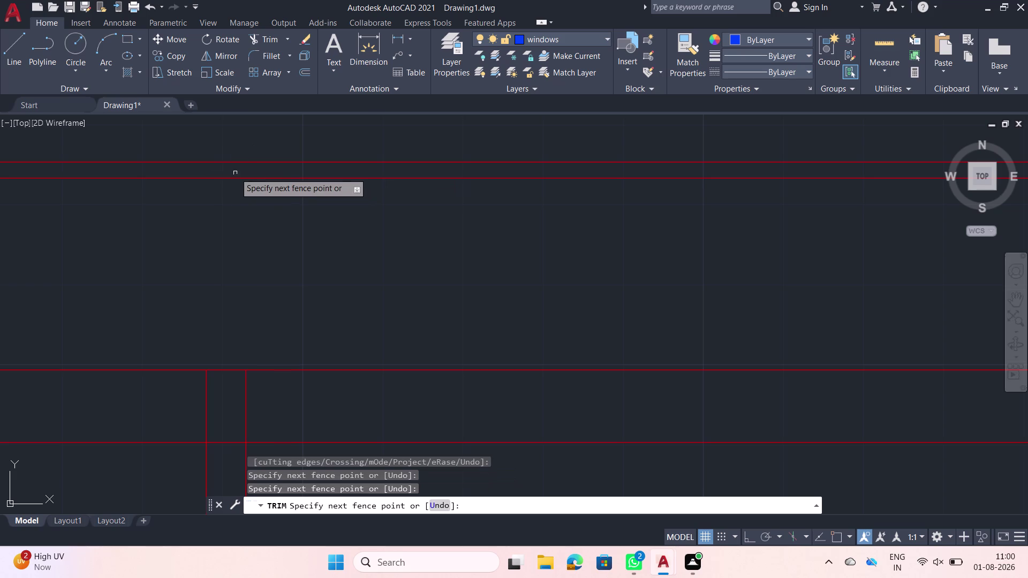
key(Escape)
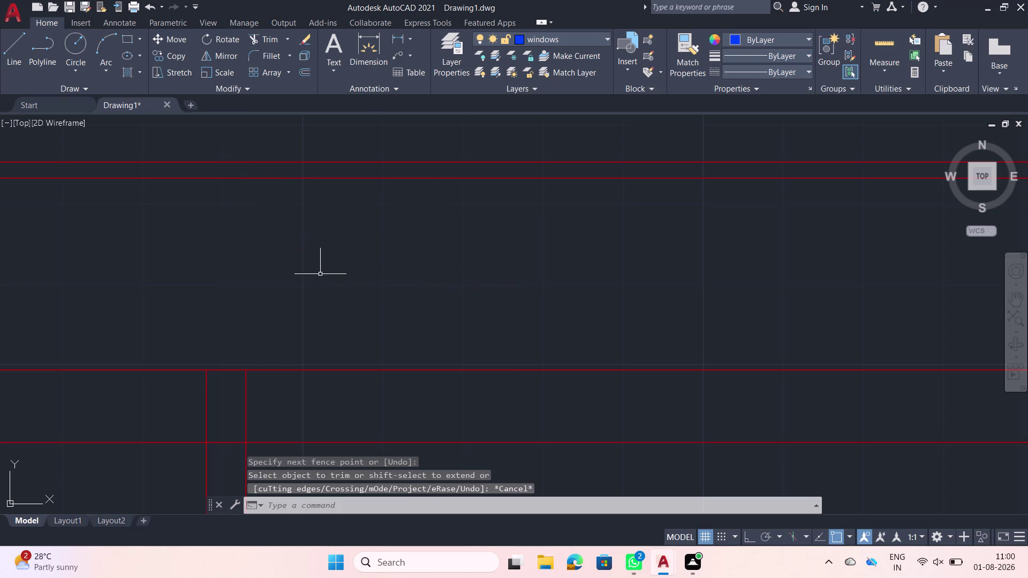